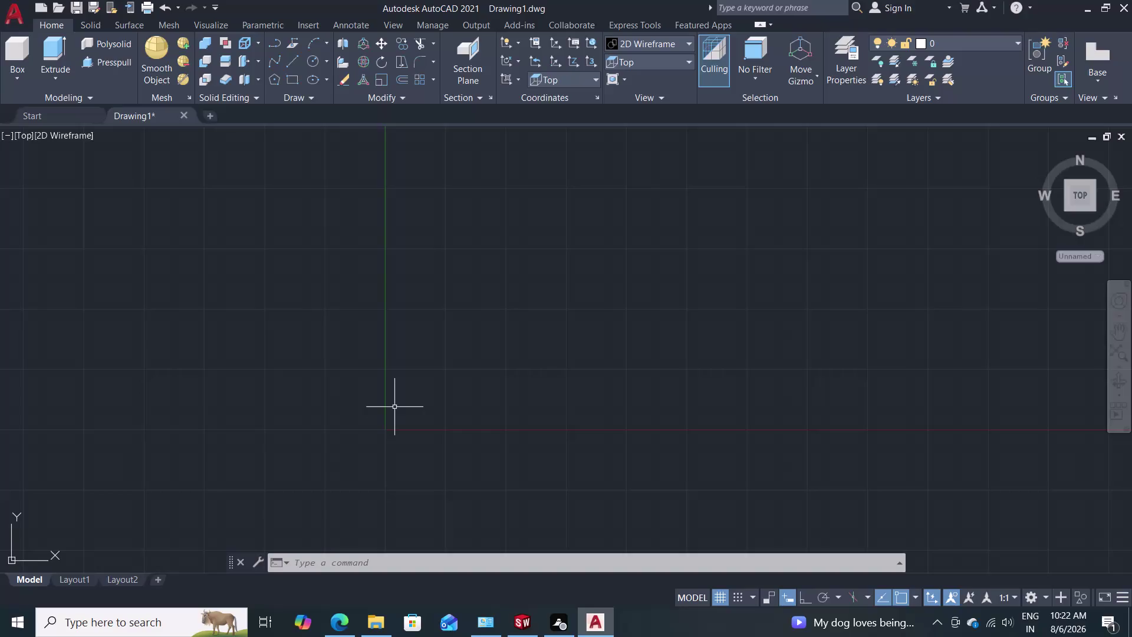
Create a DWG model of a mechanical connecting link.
Draw concentric circles of radius 21 and 12 left of the drawing centre.
key(c)
key(Return)
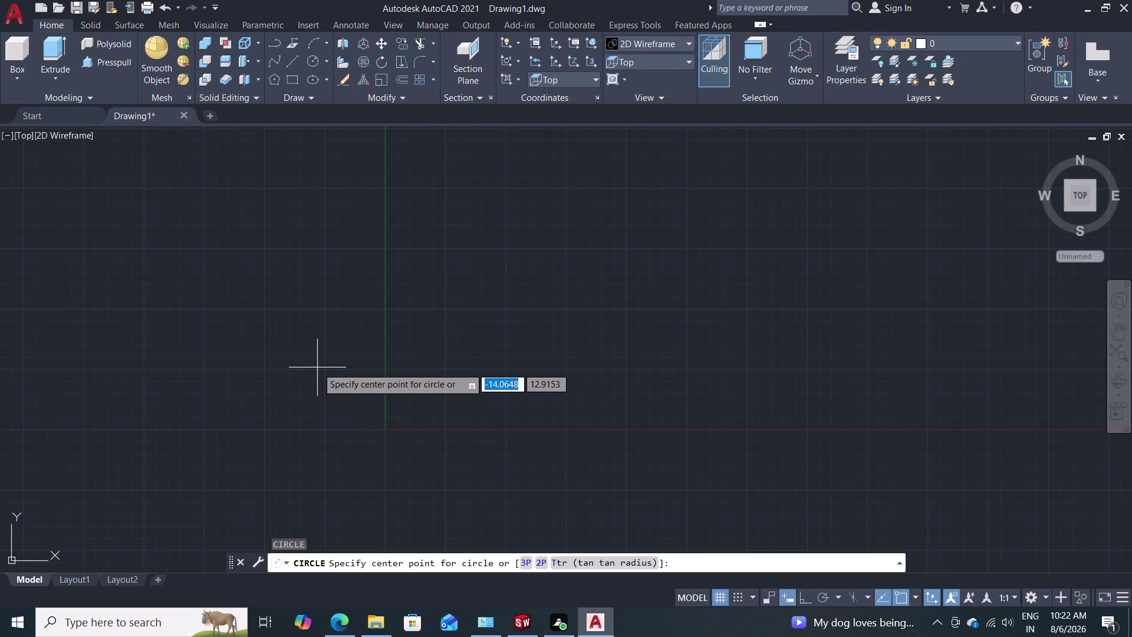
click(303, 330)
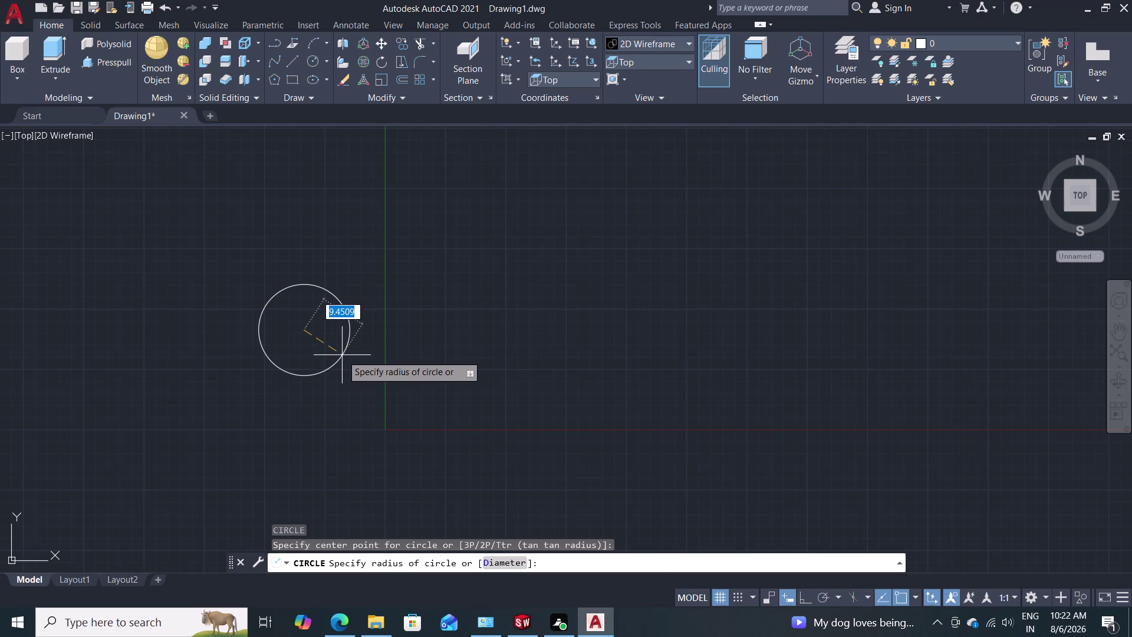
text(21)
key(Return)
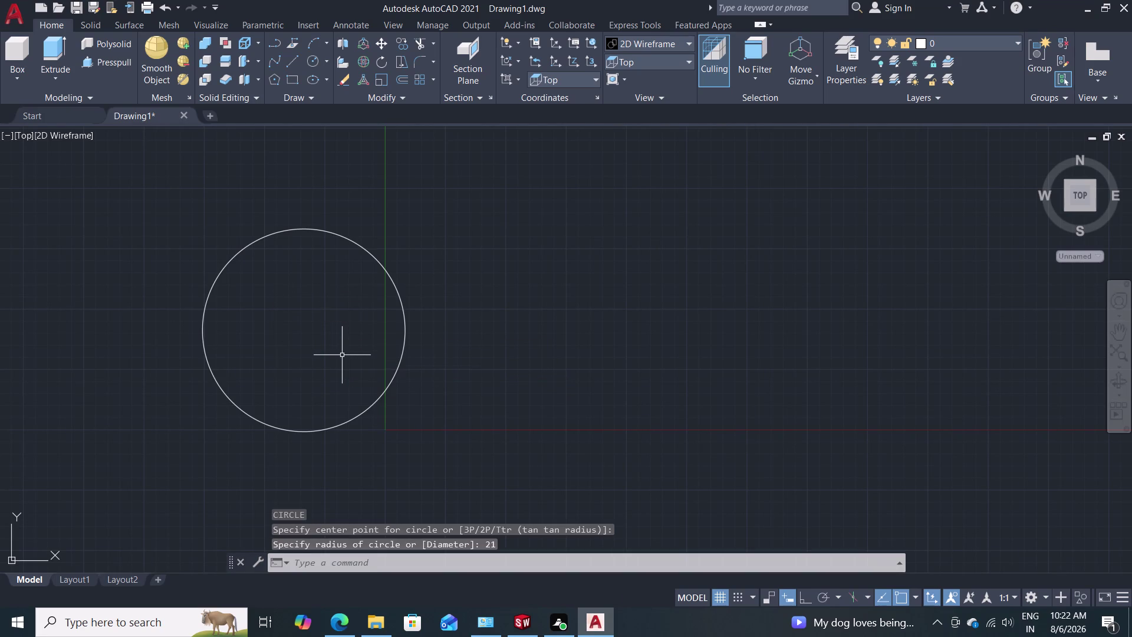
key(c)
key(Return)
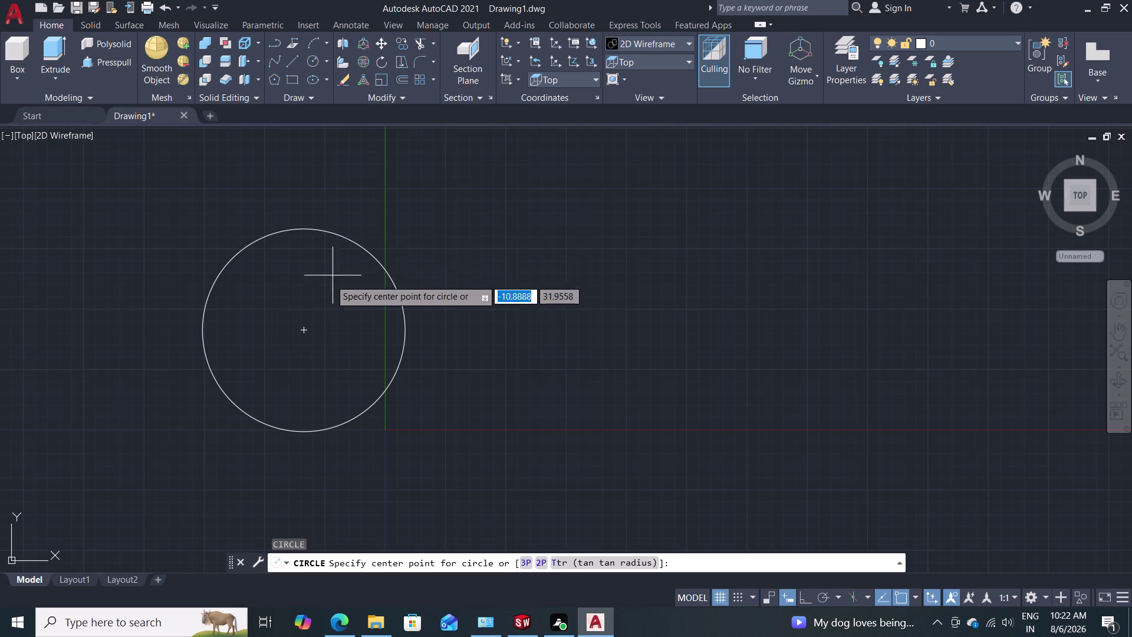
click(303, 327)
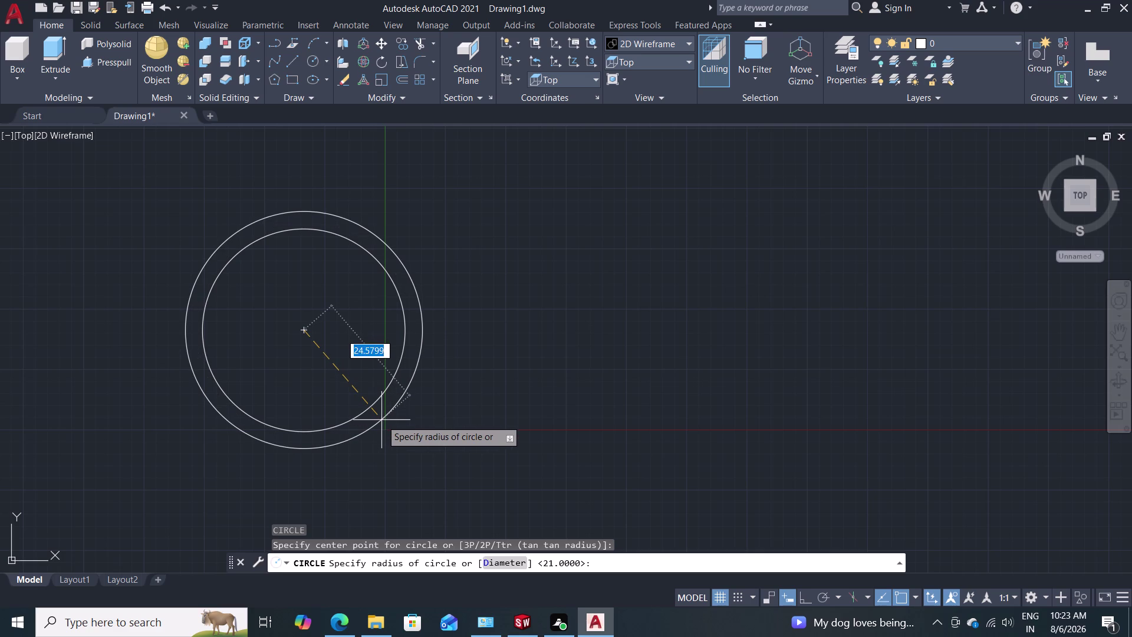
text(12)
key(Return)
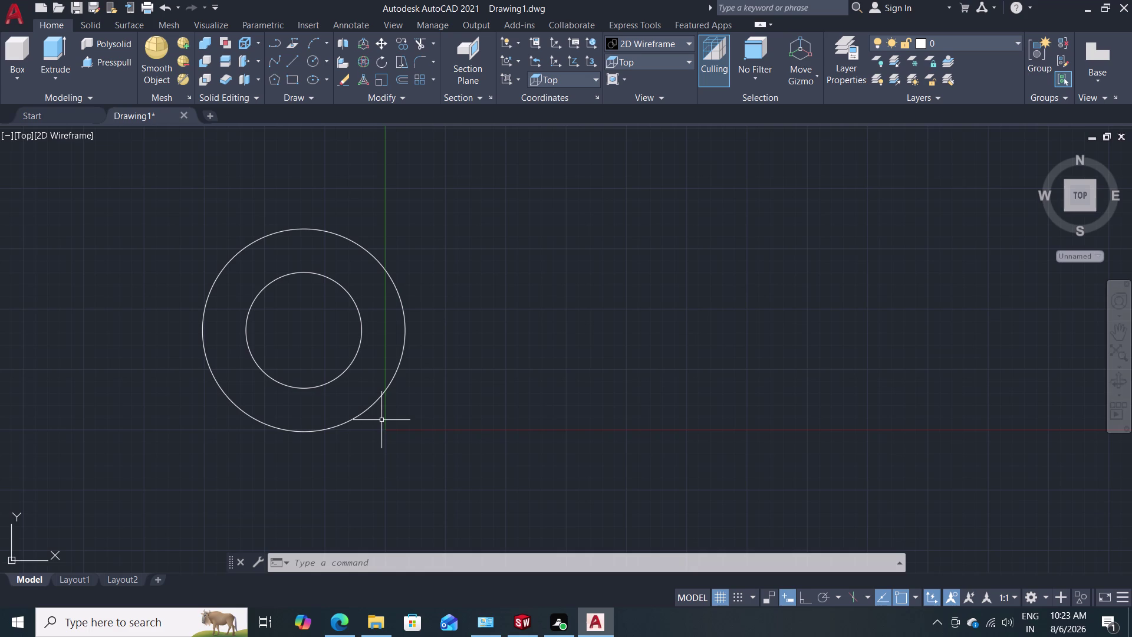
Draw a 100-unit horizontal line from the circles' centre with Ortho on.
key(l)
key(Return)
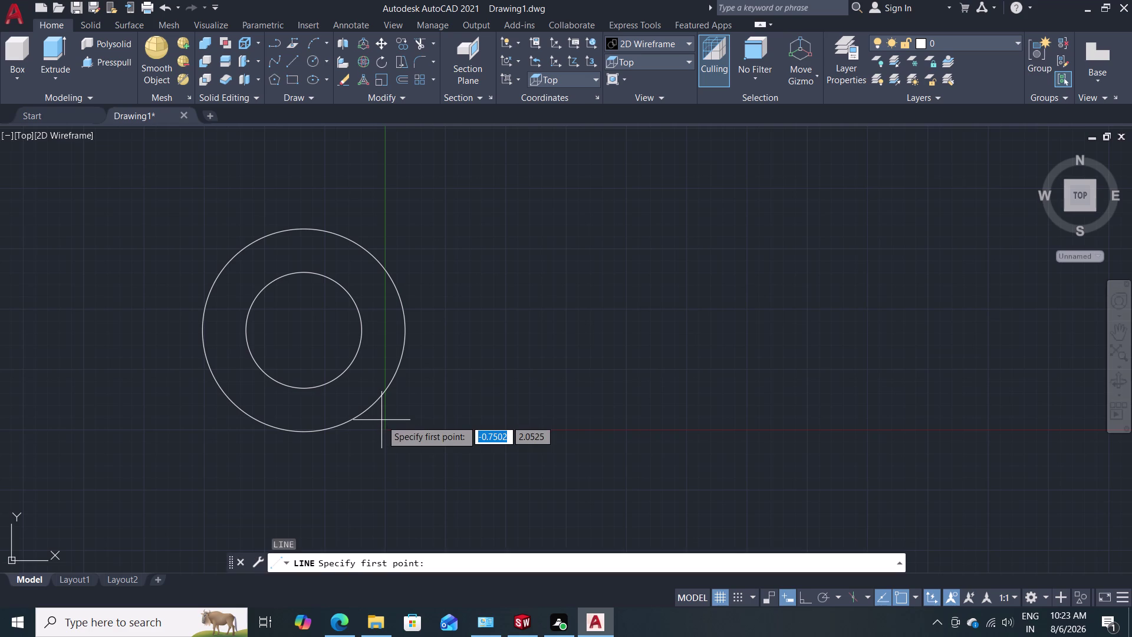
click(303, 328)
key(F8)
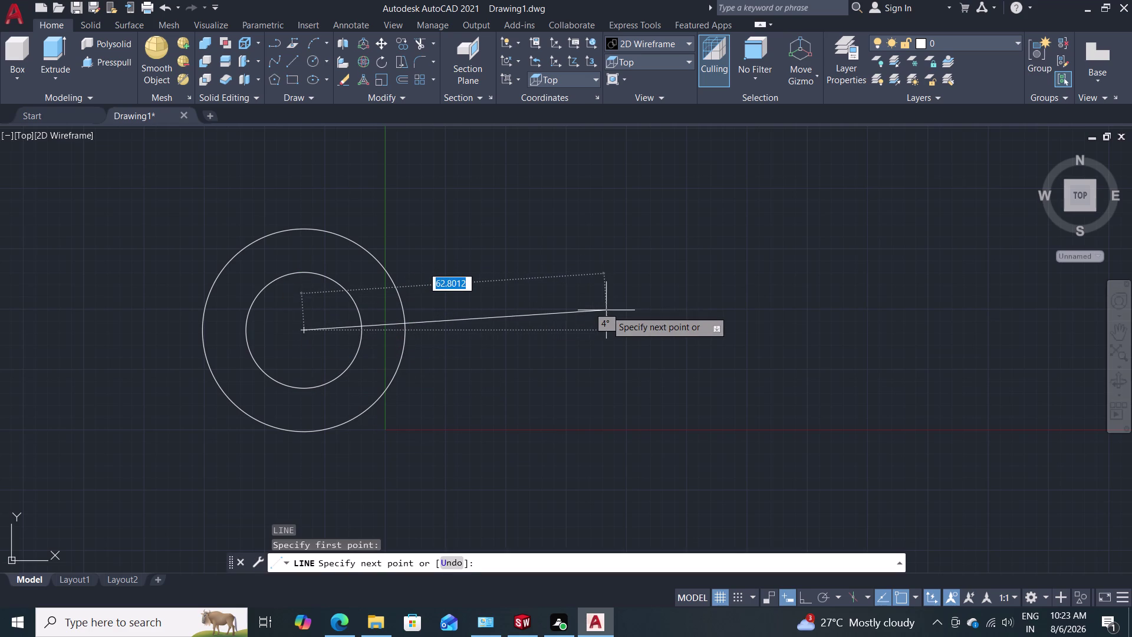
text(100)
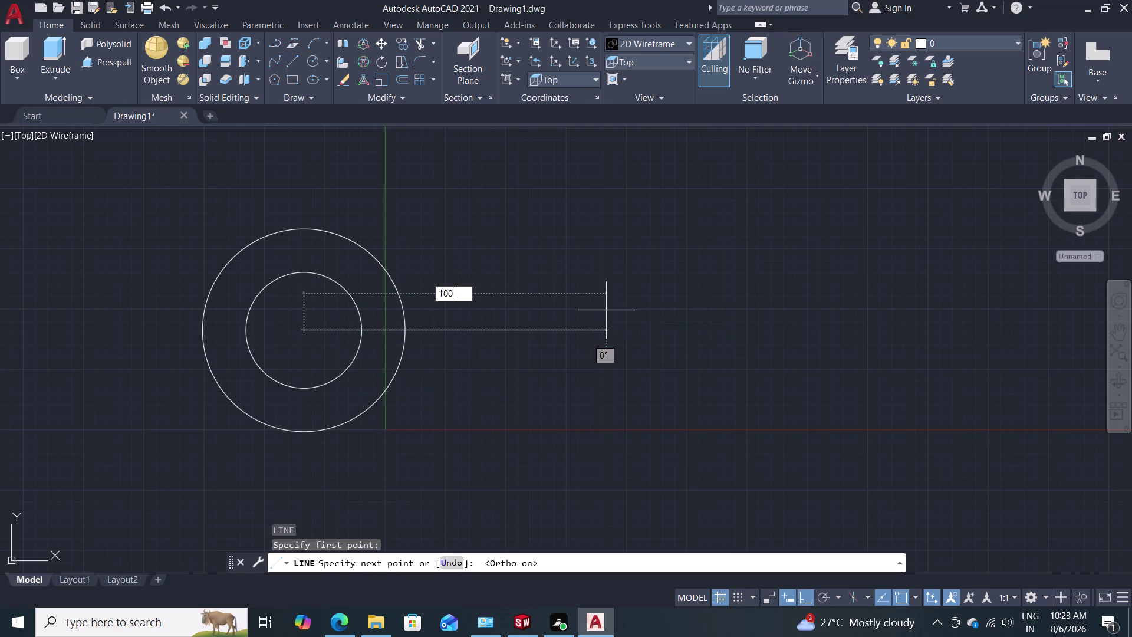
key(Return)
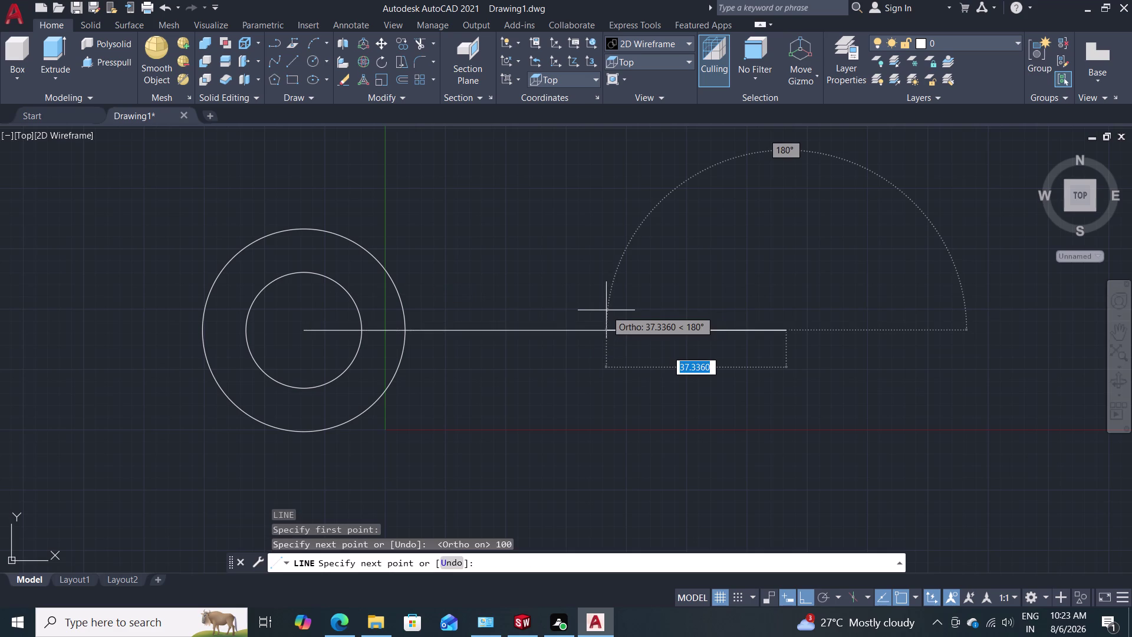
key(Escape)
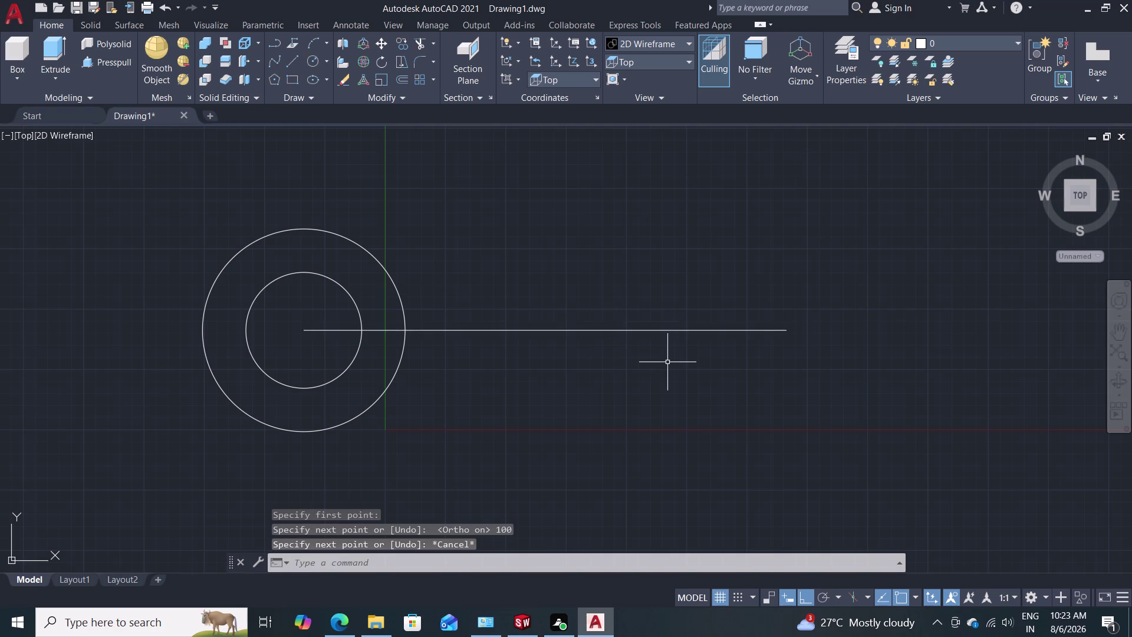
key(c)
key(Return)
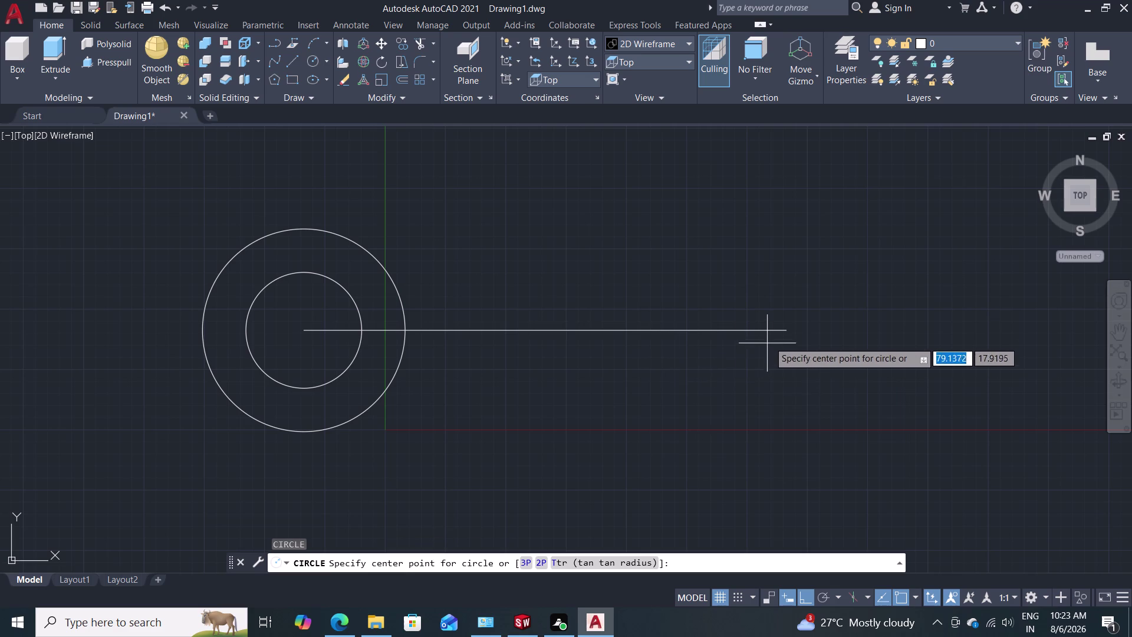
Draw concentric circles of radius 18 and 32 at the line's right endpoint.
click(781, 330)
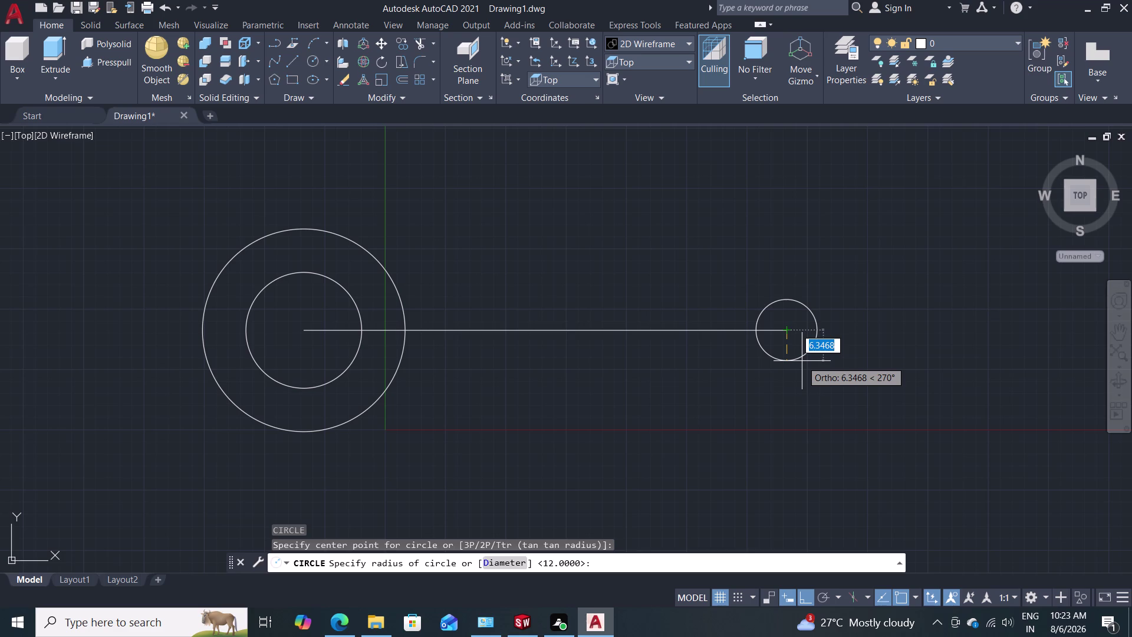
text(18)
key(Return)
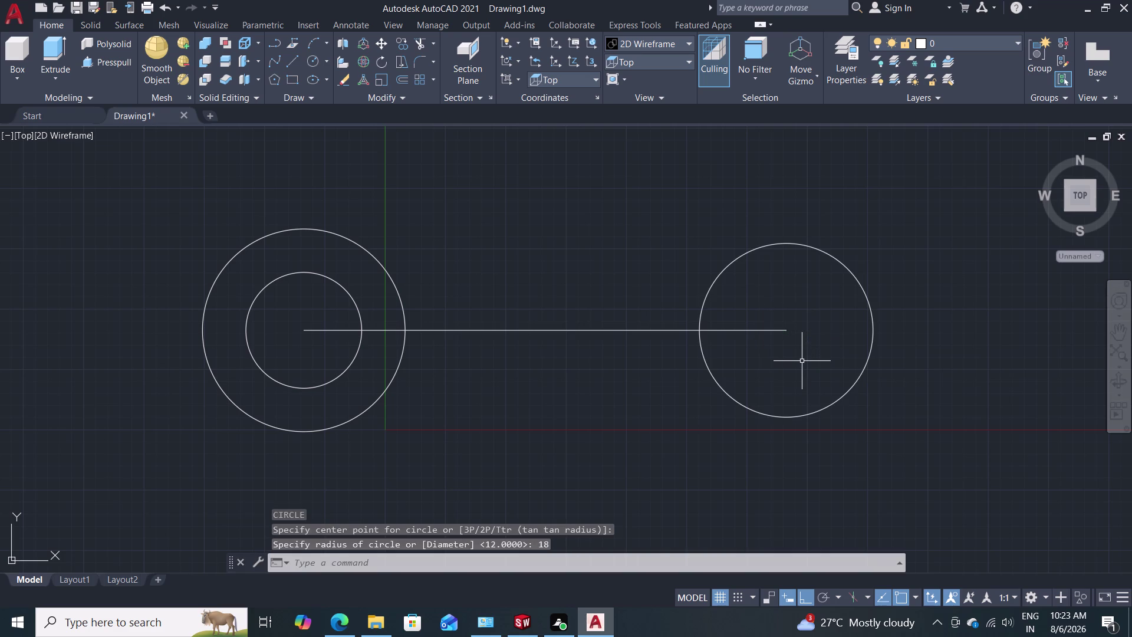
key(c)
key(Return)
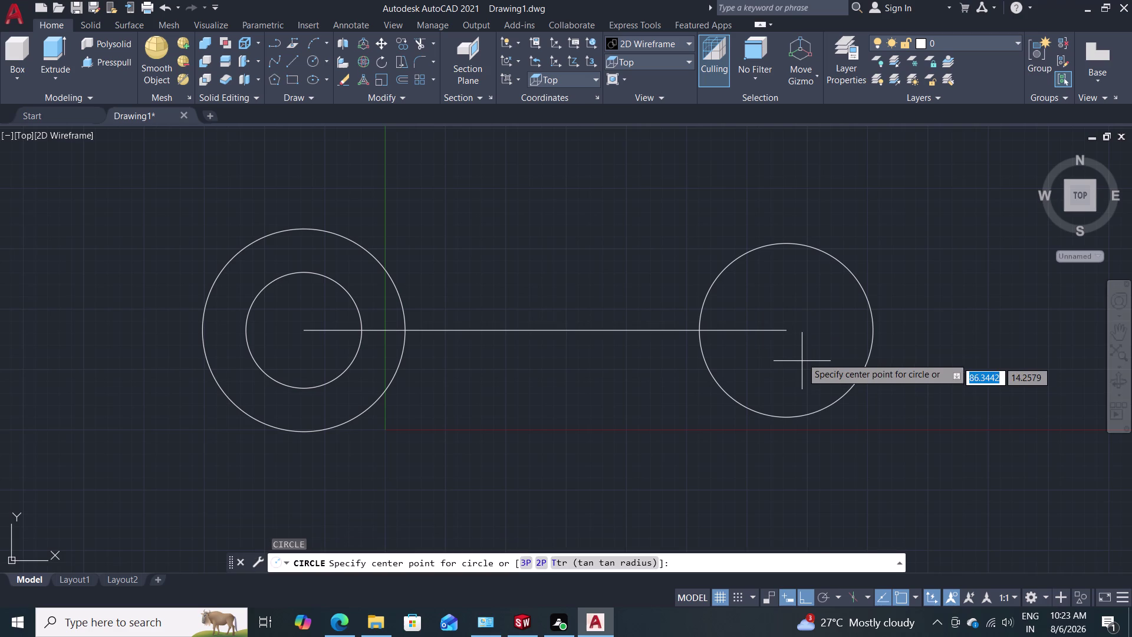
click(785, 334)
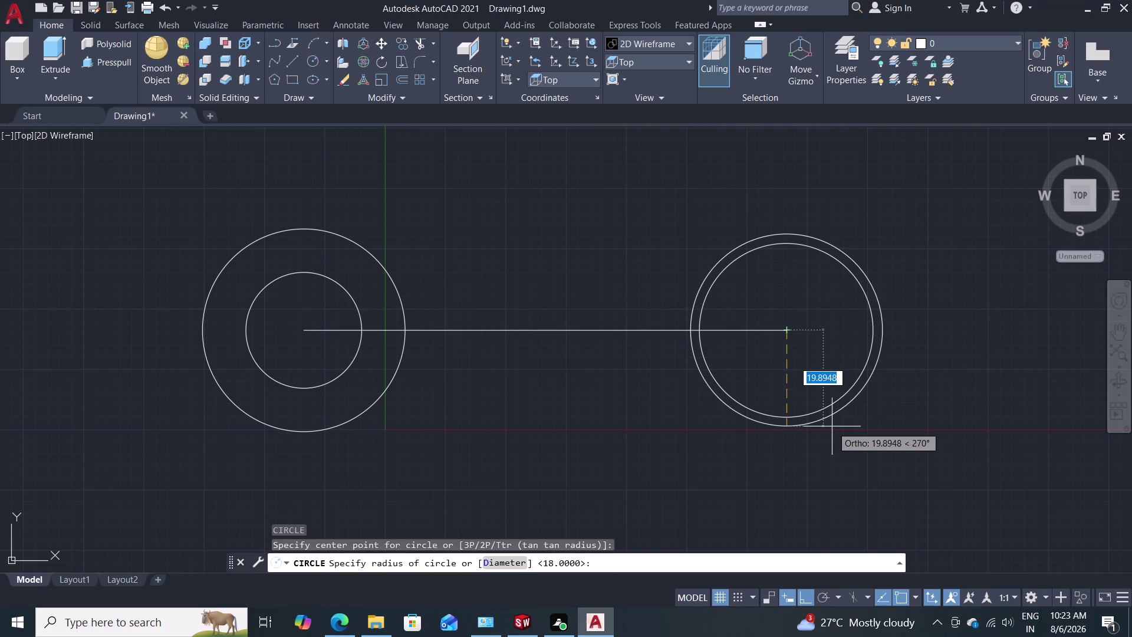
text(32)
key(Return)
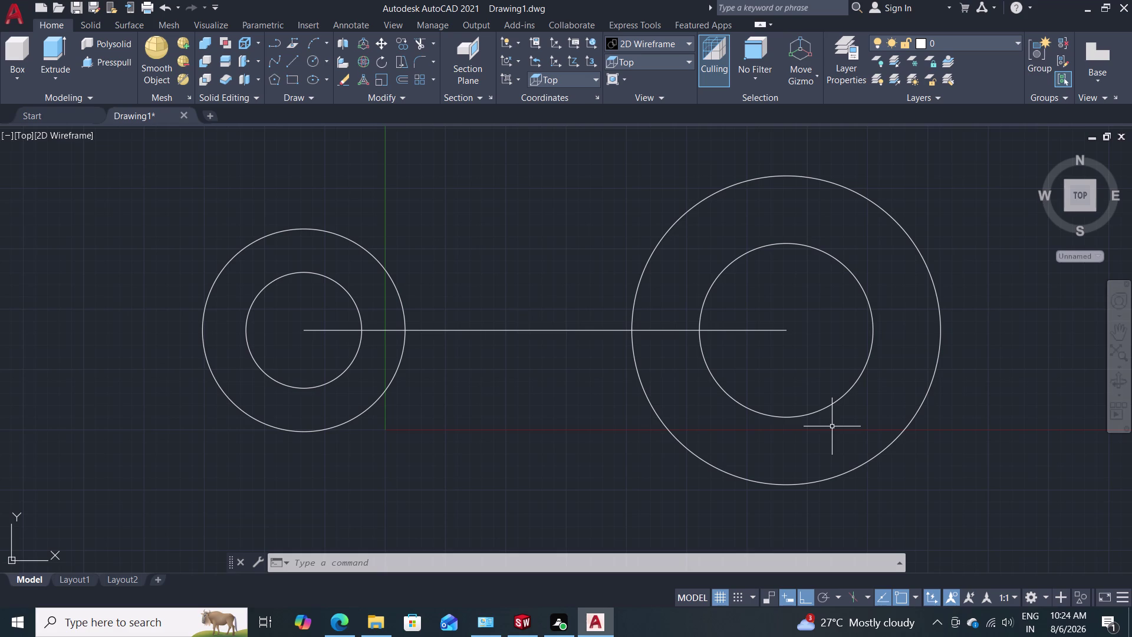
click(669, 66)
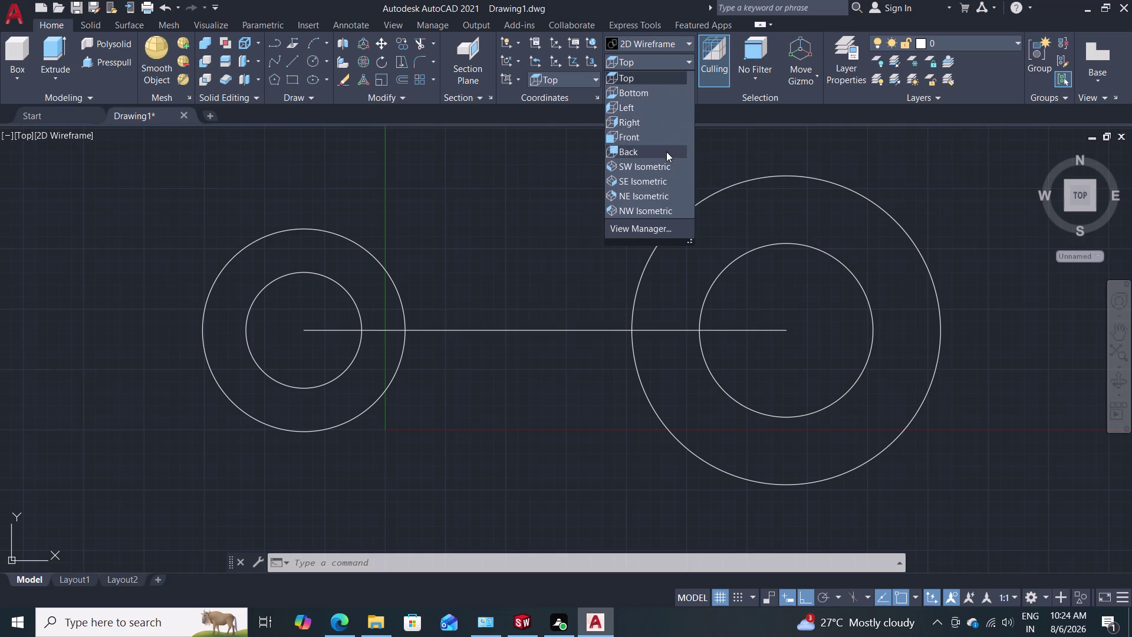
click(661, 166)
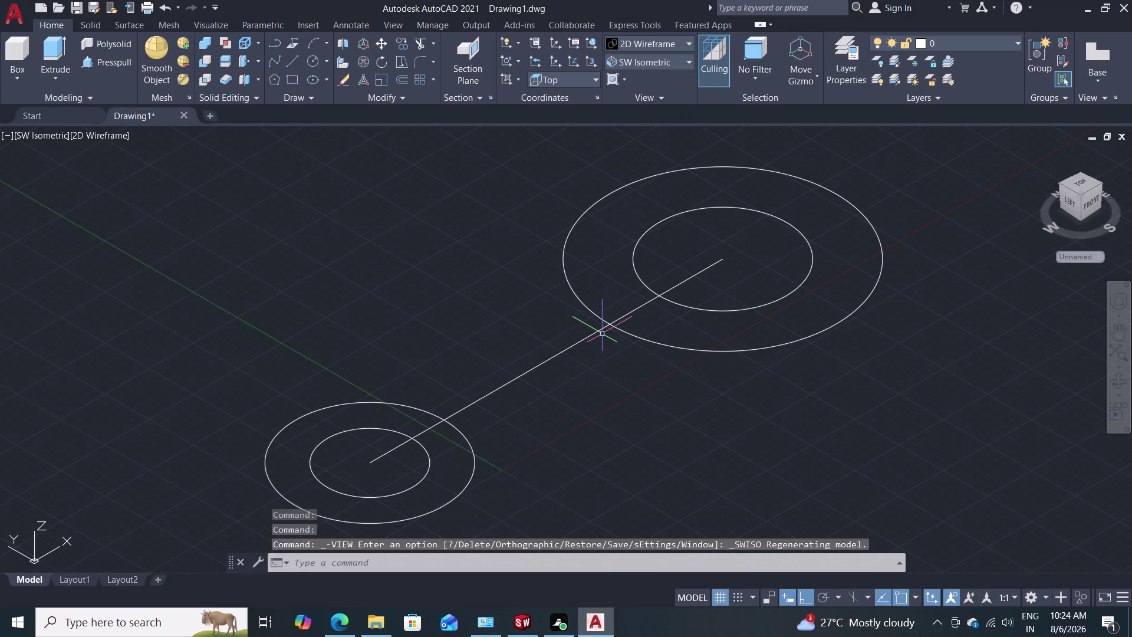
scroll(up, 3)
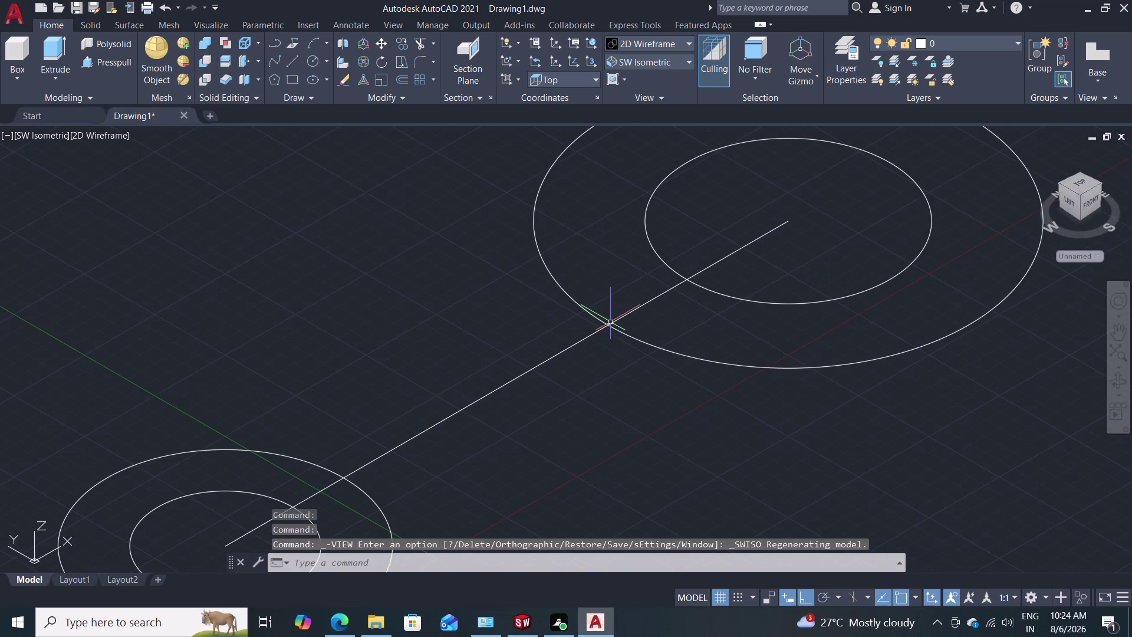
scroll(down, 3)
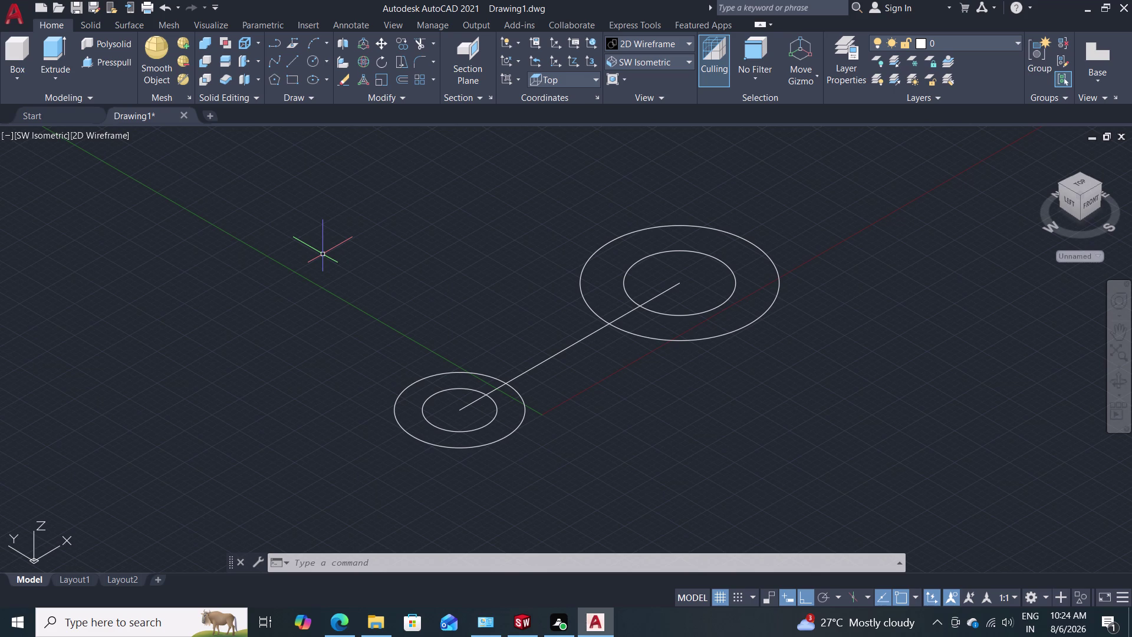
click(672, 55)
click(666, 76)
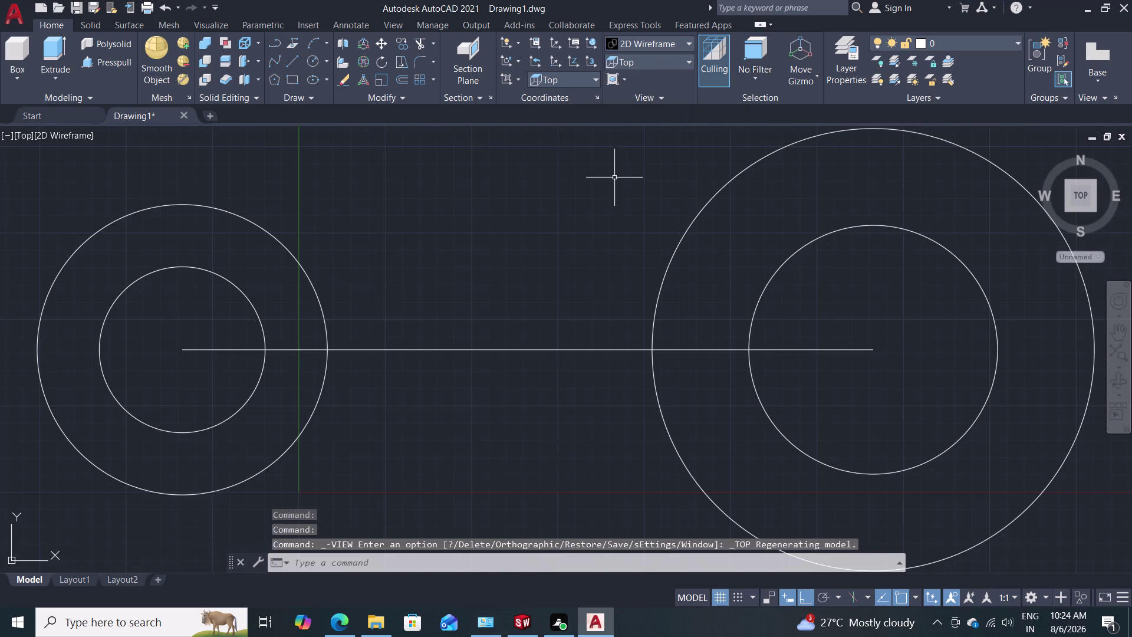
scroll(down, 3)
middle_drag(613, 209, 613, 246)
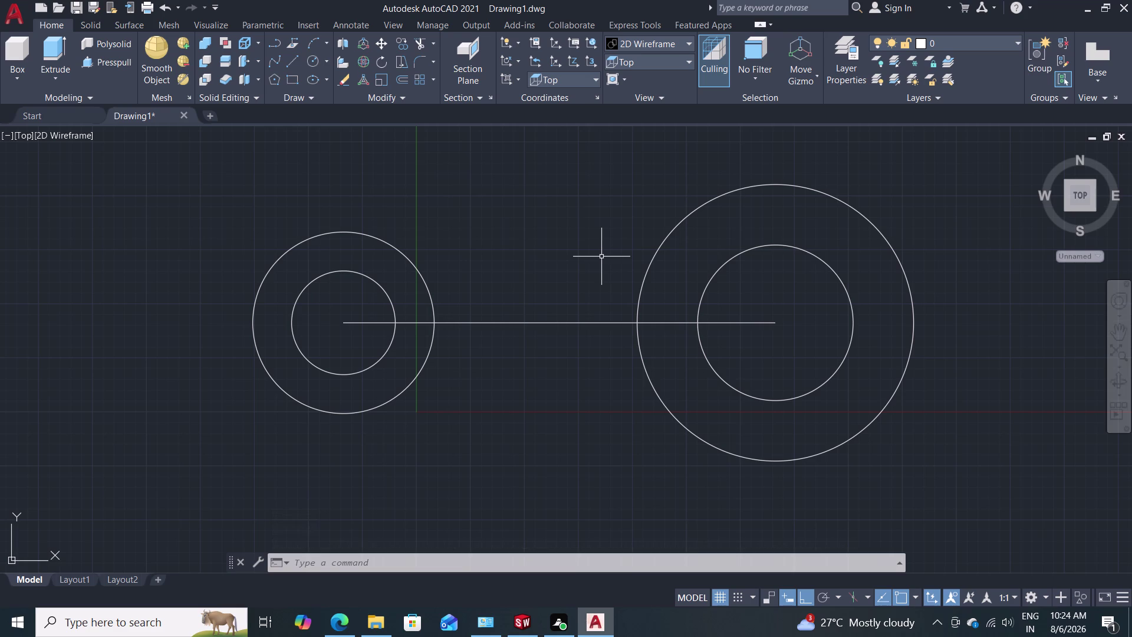
Offset the centre line by 6 units, one copy above and one below.
key(o)
key(Return)
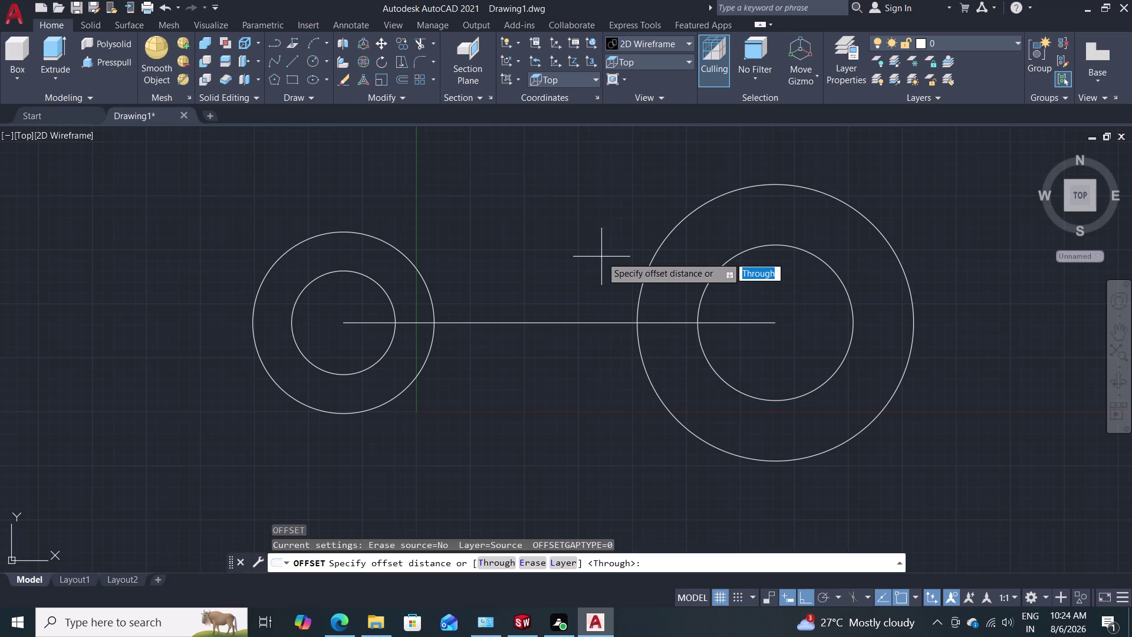
key(6)
key(Return)
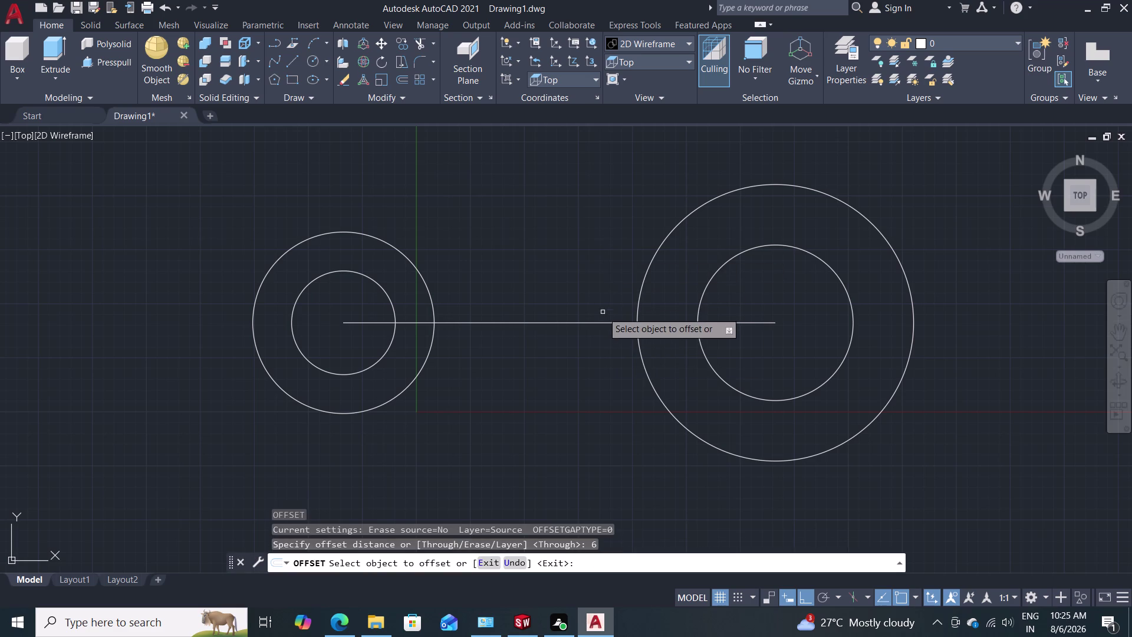
click(601, 319)
click(601, 323)
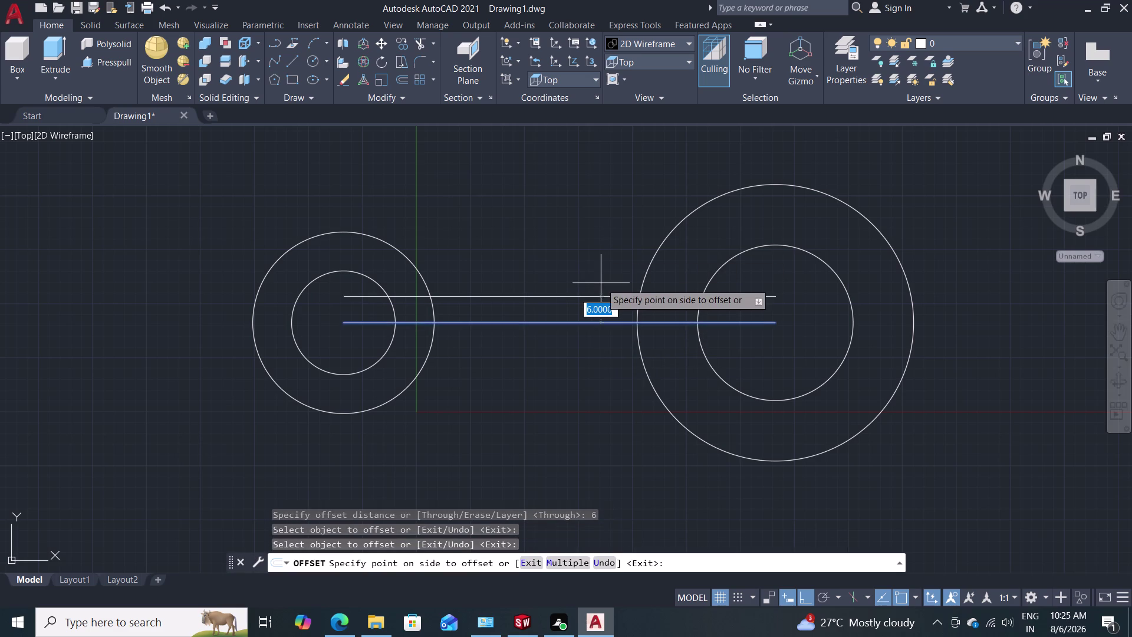
click(601, 283)
click(597, 325)
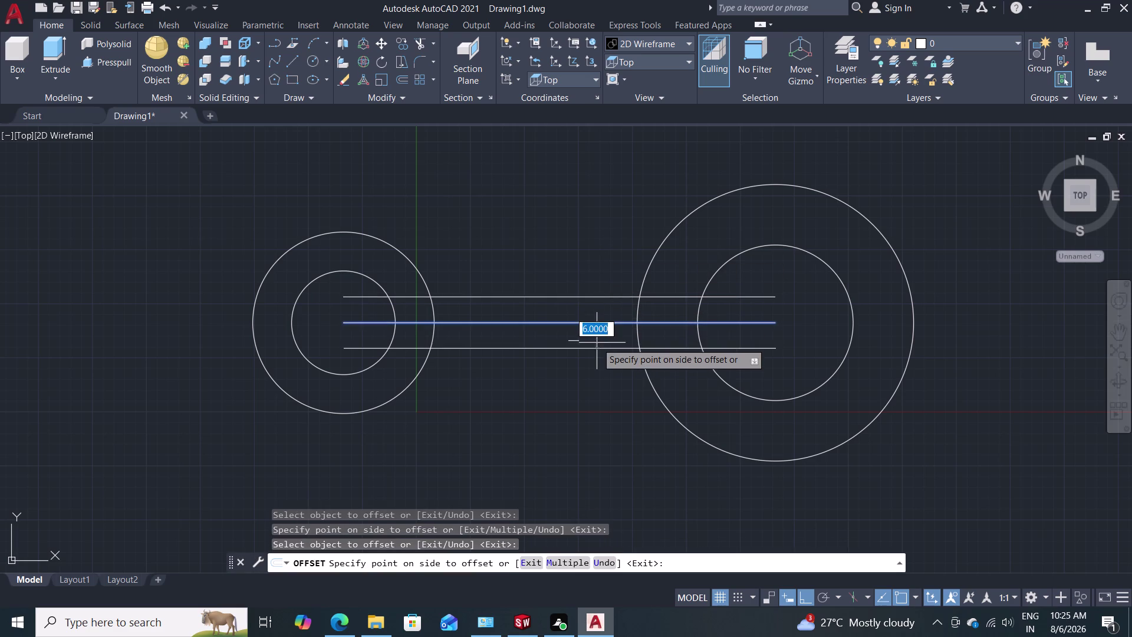
click(597, 343)
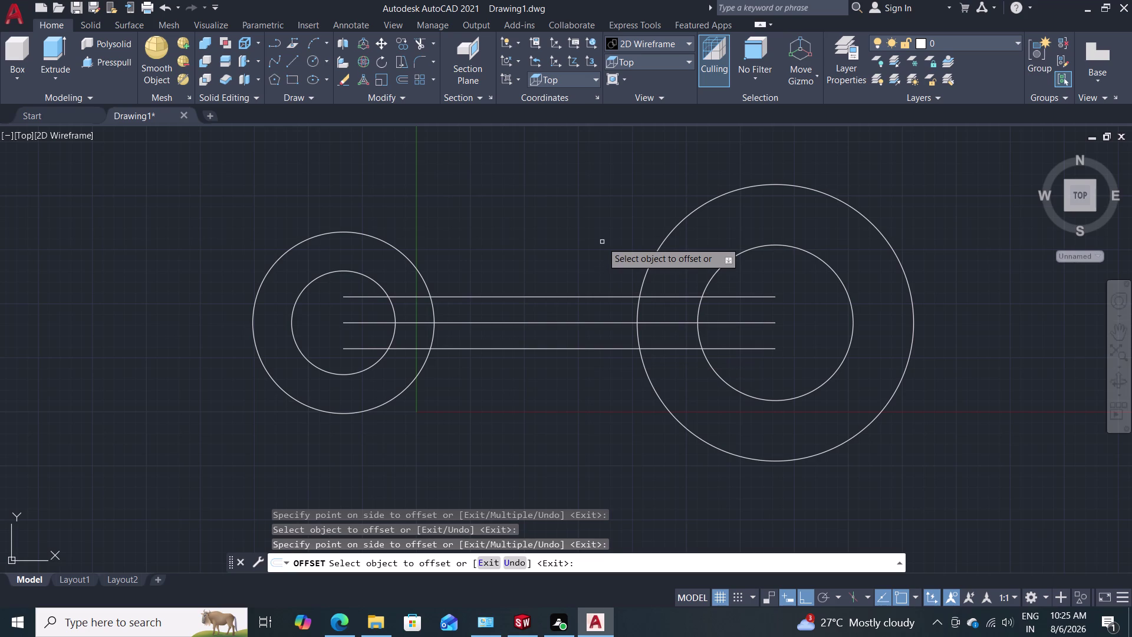
key(Escape)
key(Escape)
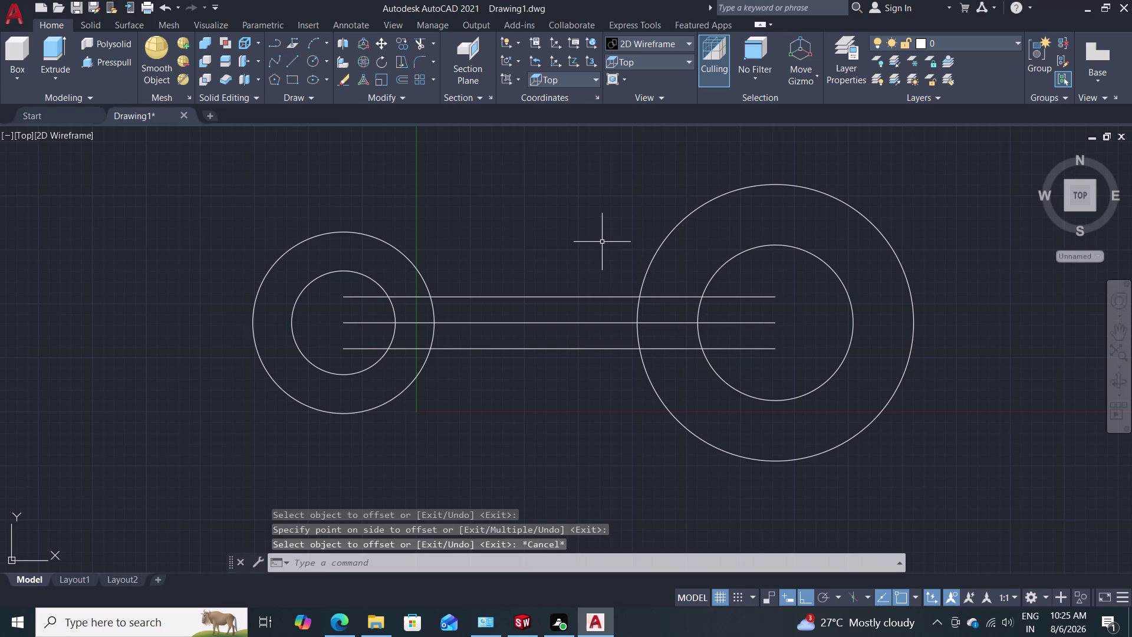
click(677, 66)
click(650, 169)
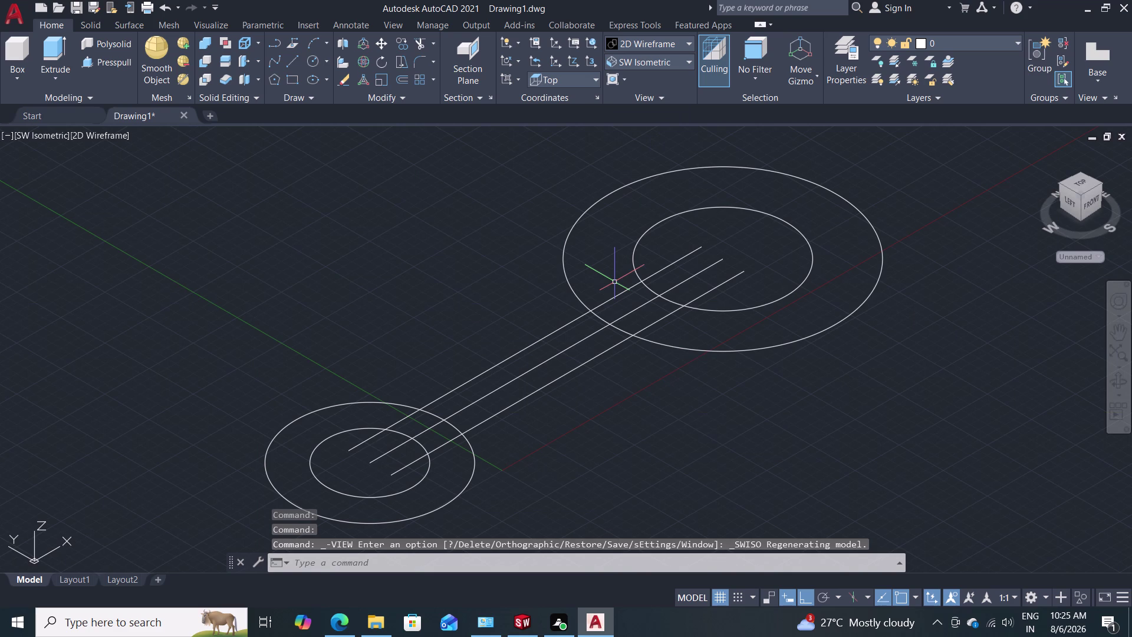
scroll(down, 3)
scroll(up, 3)
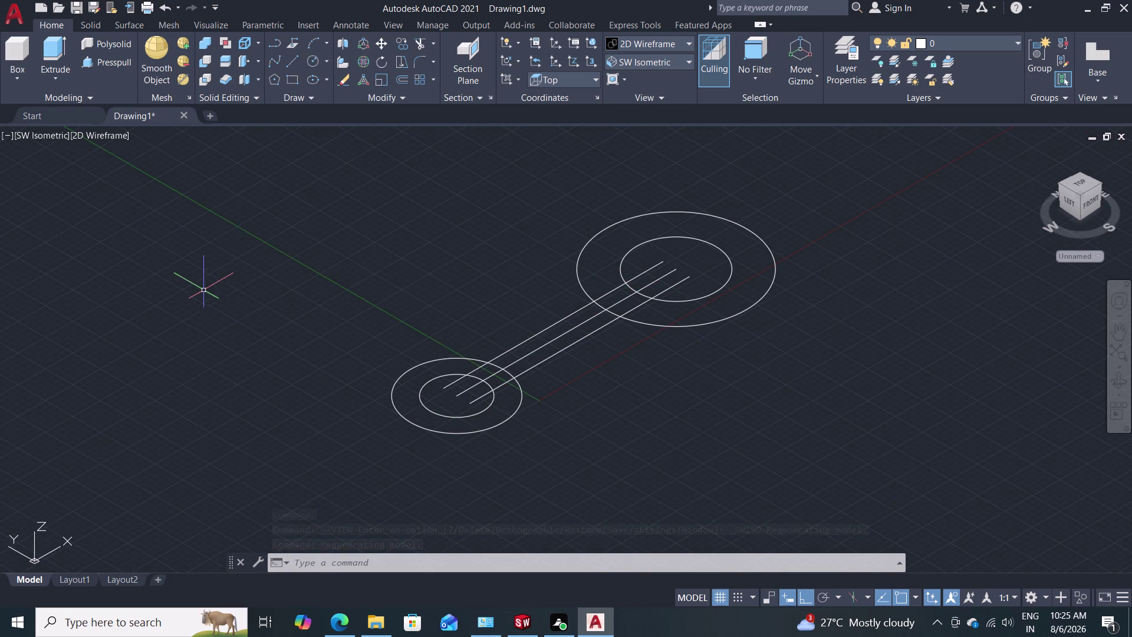
click(112, 68)
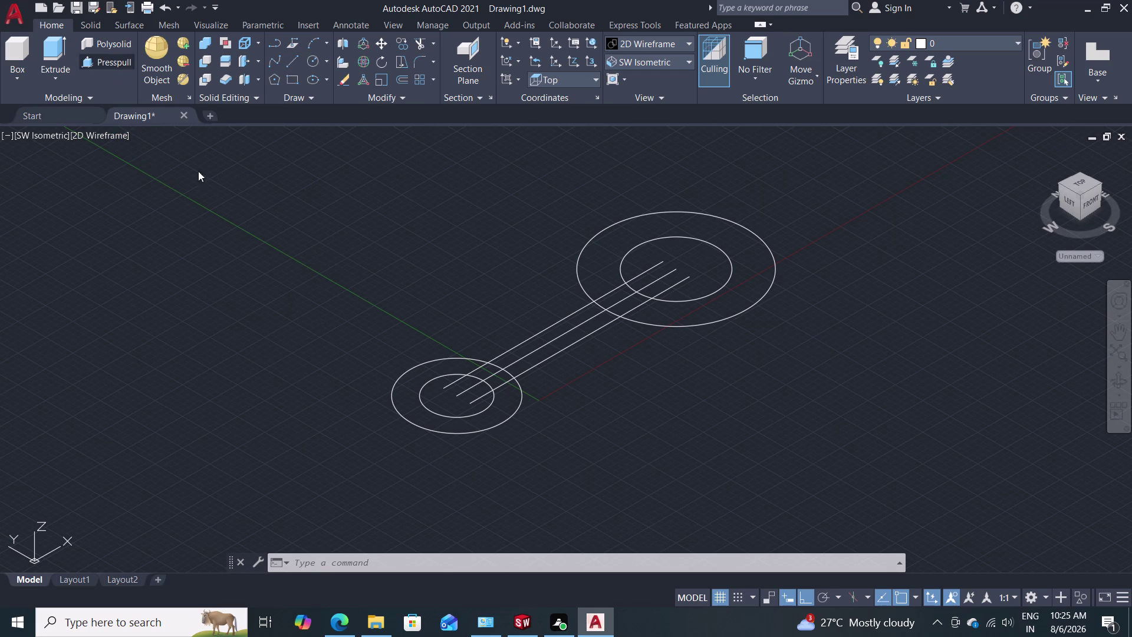
click(409, 400)
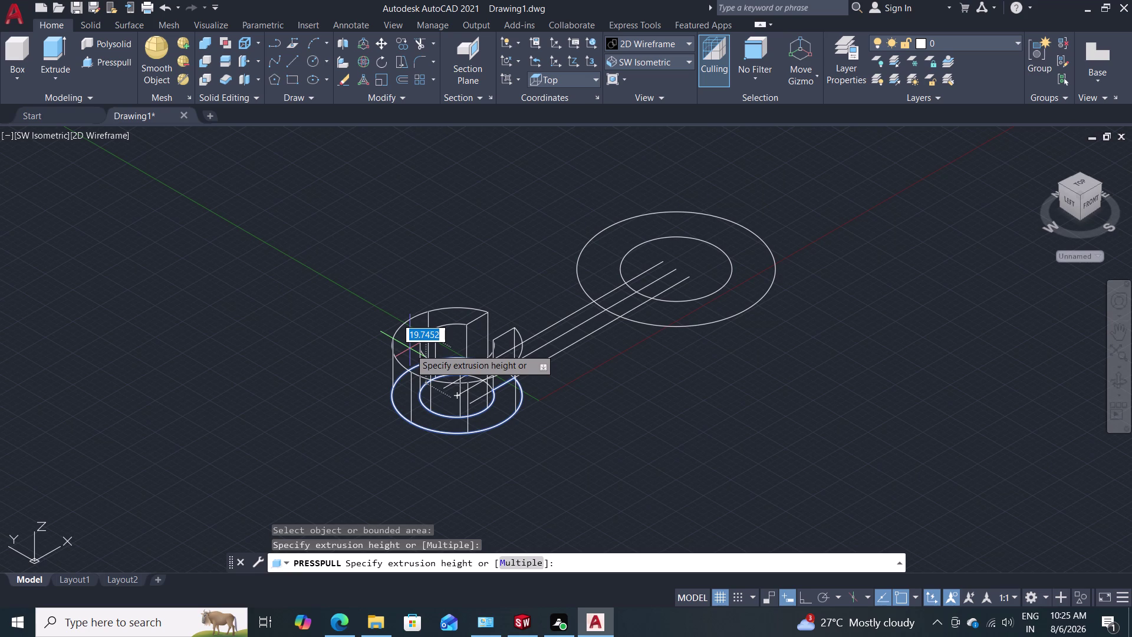
key(Escape)
key(Escape)
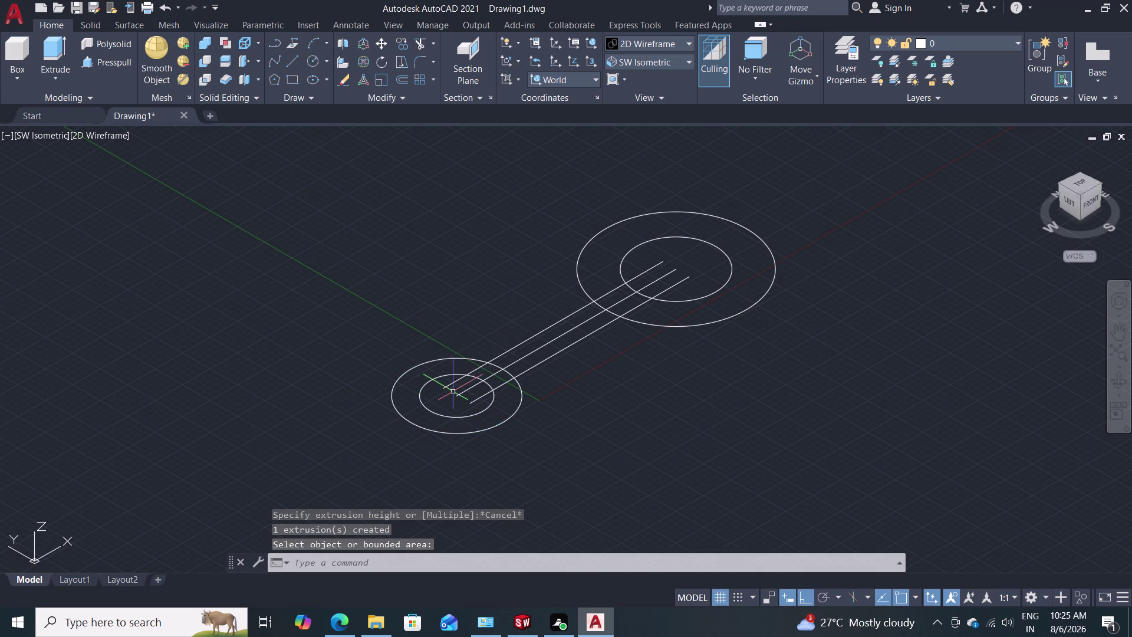
scroll(up, 3)
scroll(up, 3)
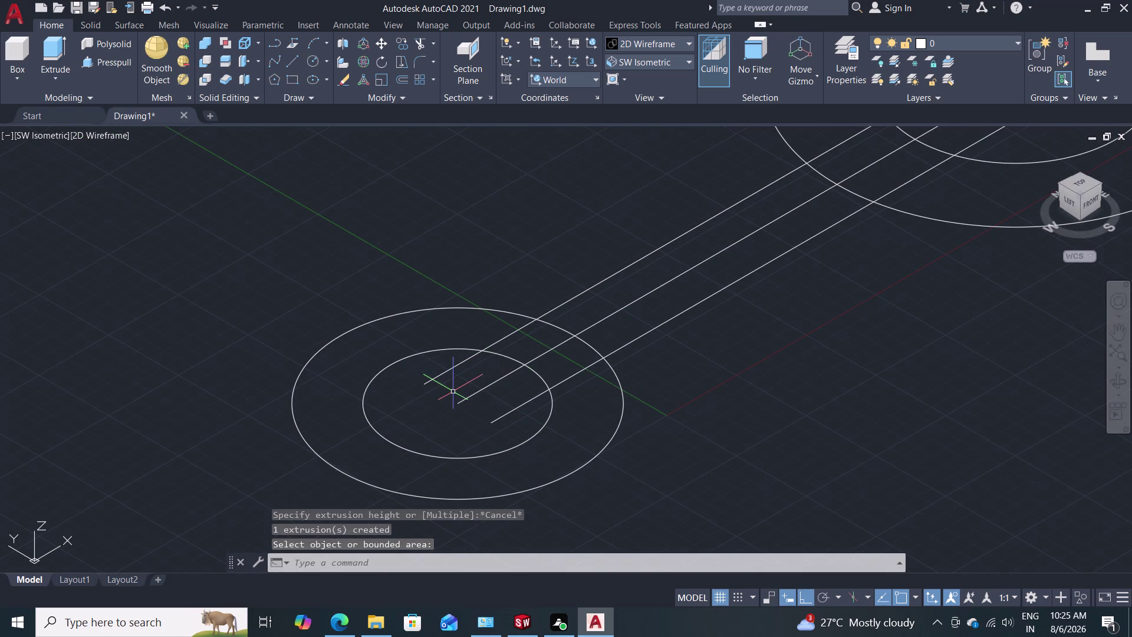
Trim the arm line pieces inside the small end's circles back to the outer circle.
text(tr)
key(Return)
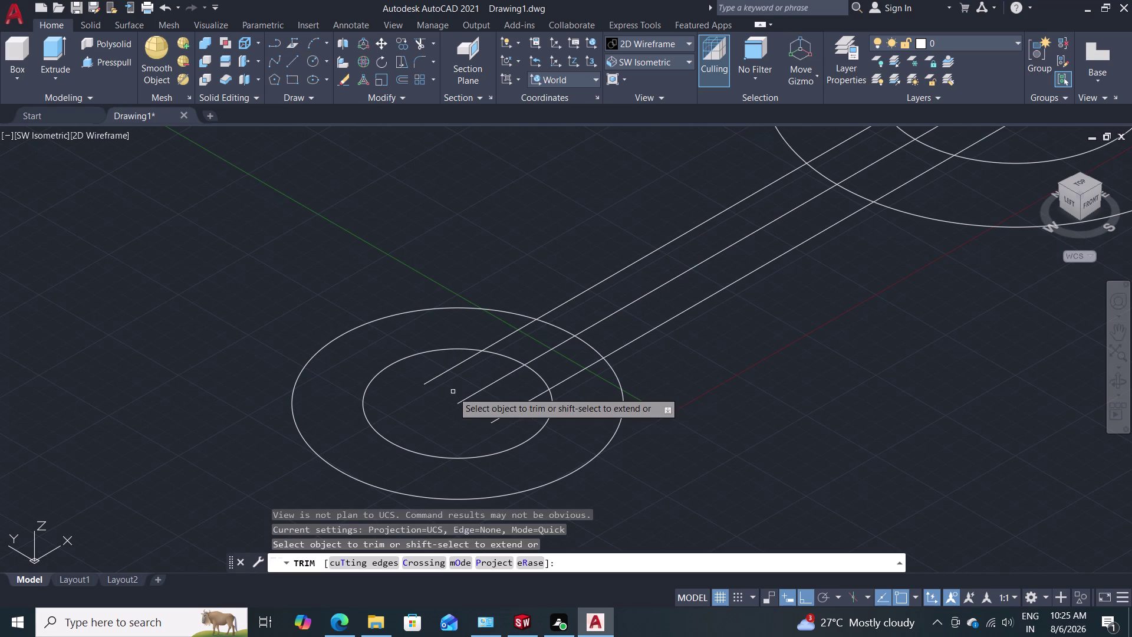
click(443, 371)
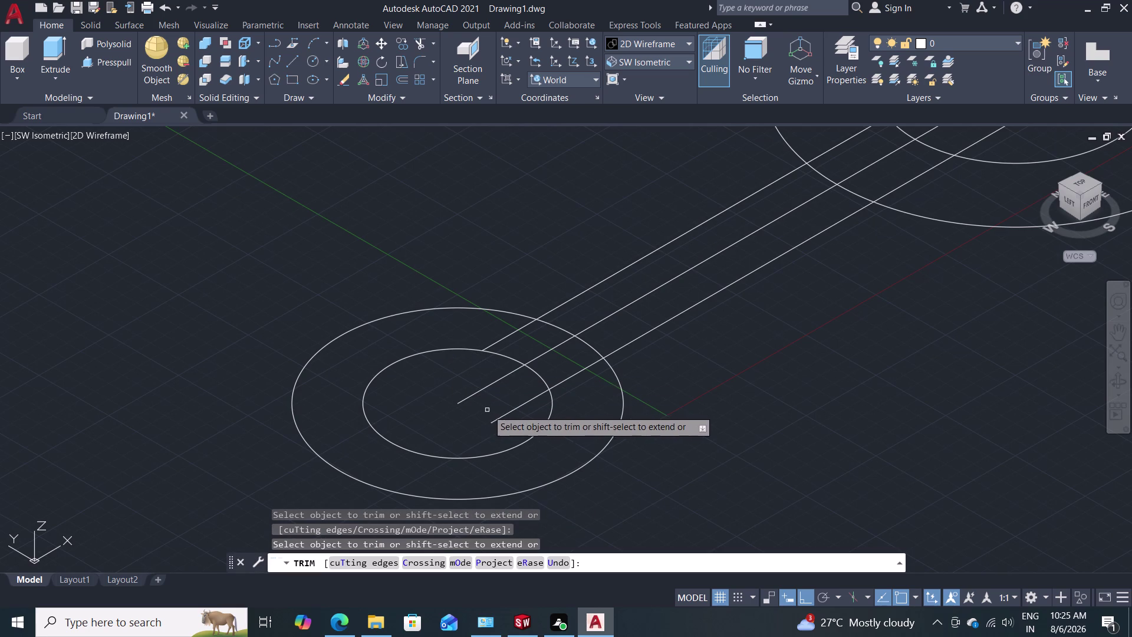
click(505, 413)
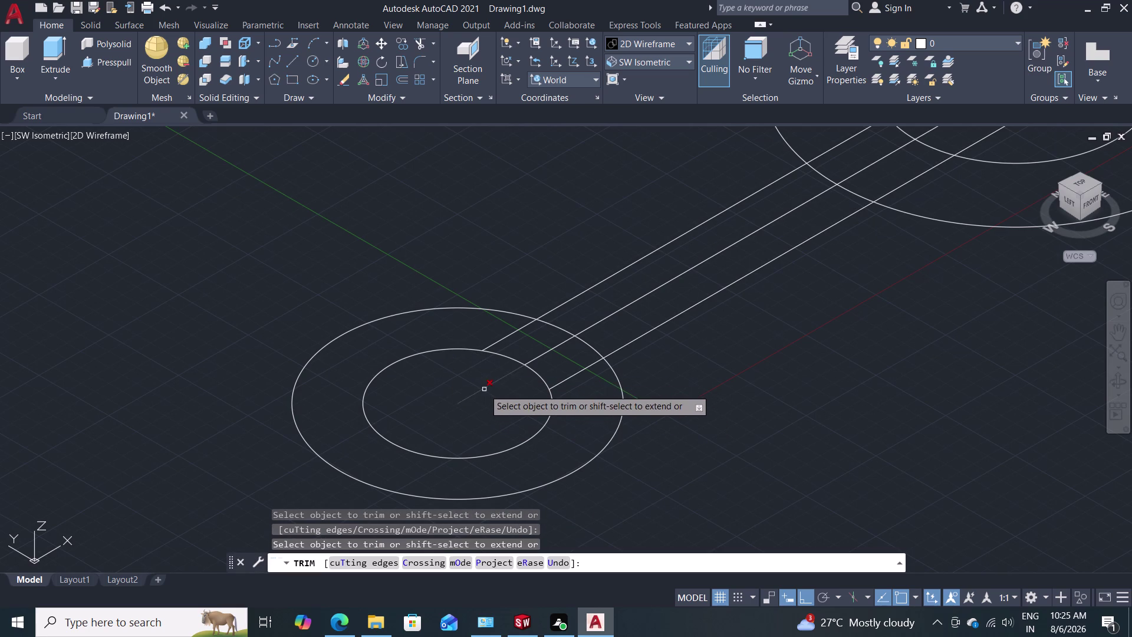
click(484, 389)
click(541, 359)
click(535, 350)
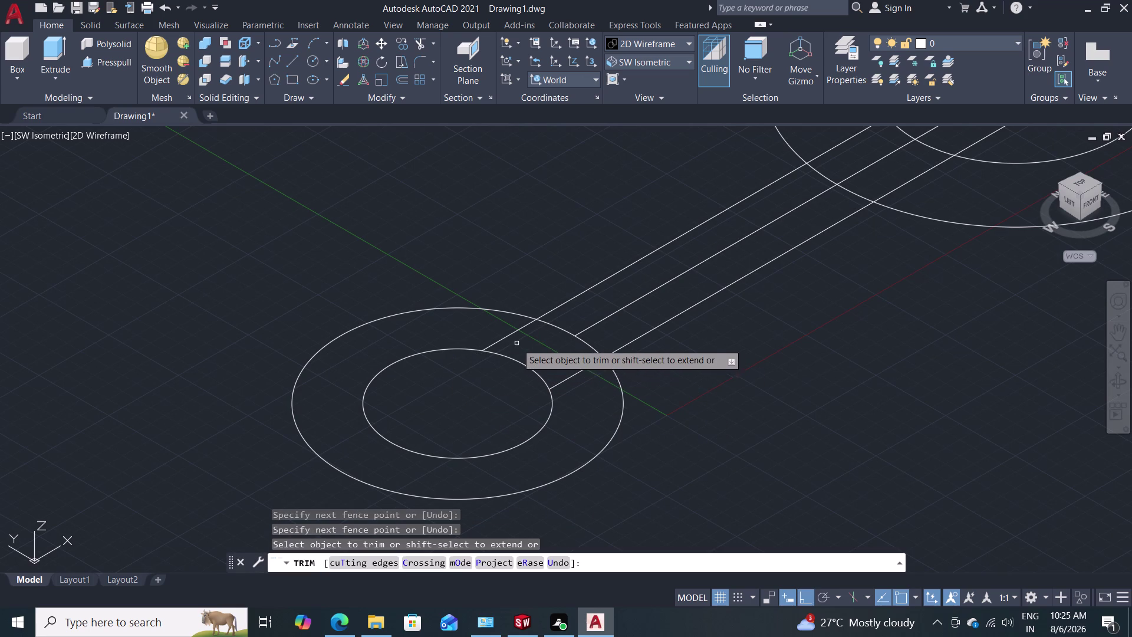
click(506, 338)
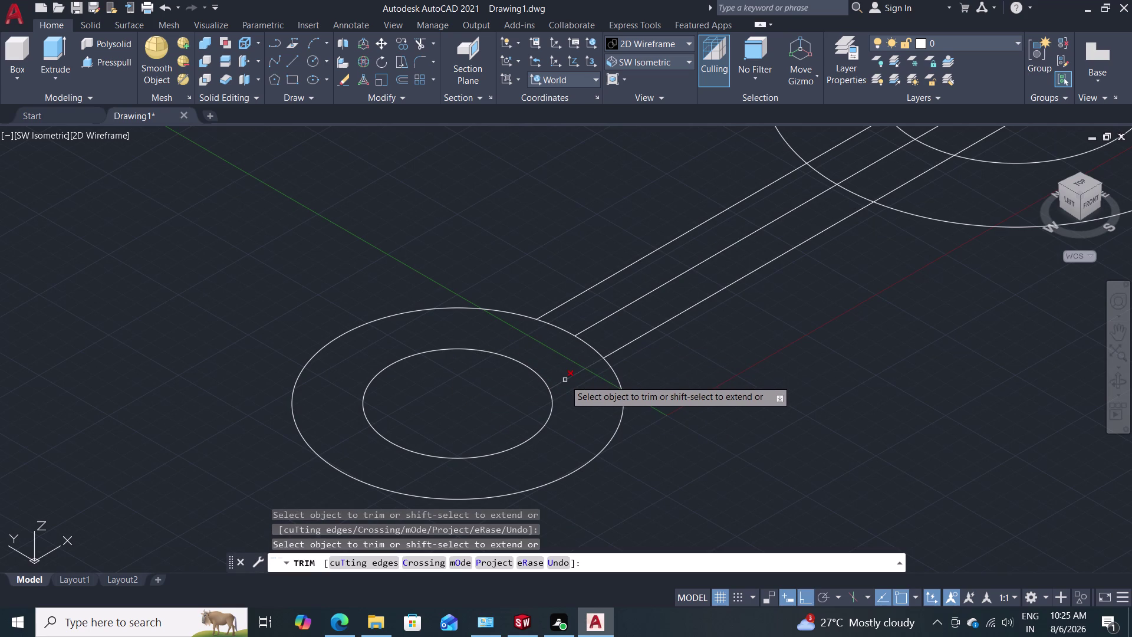
click(565, 379)
key(Escape)
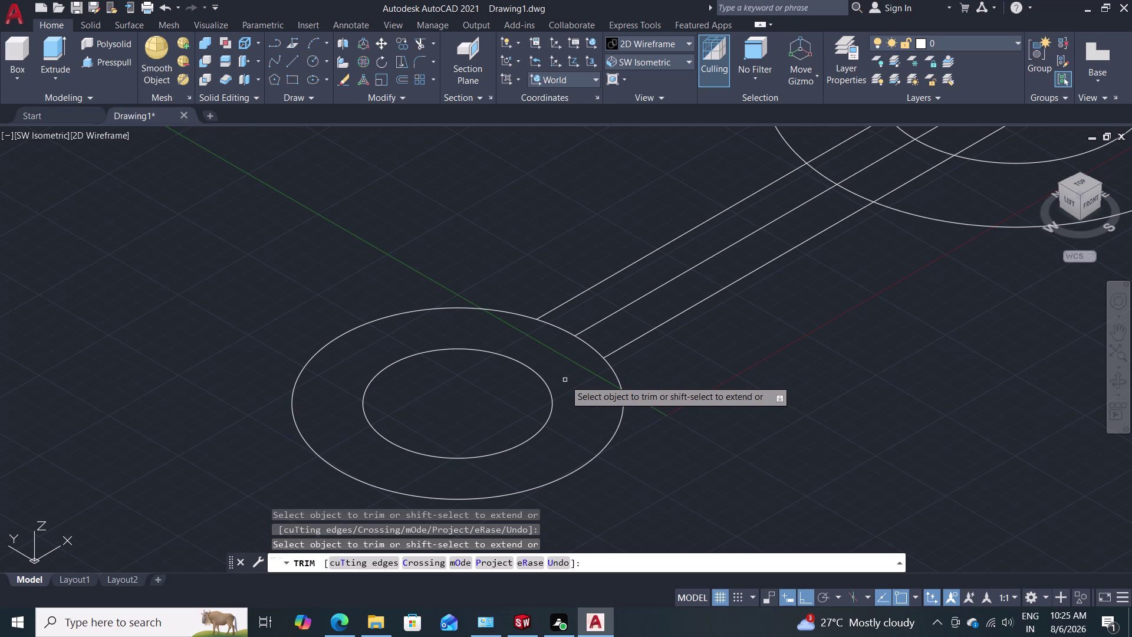
scroll(down, 3)
click(565, 379)
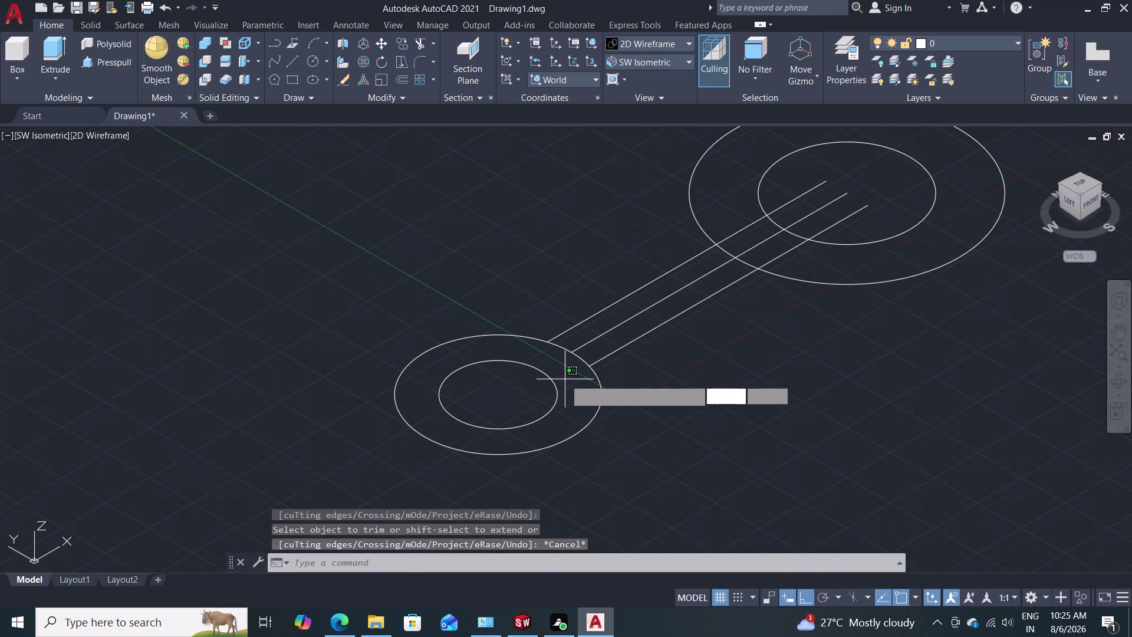
key(Escape)
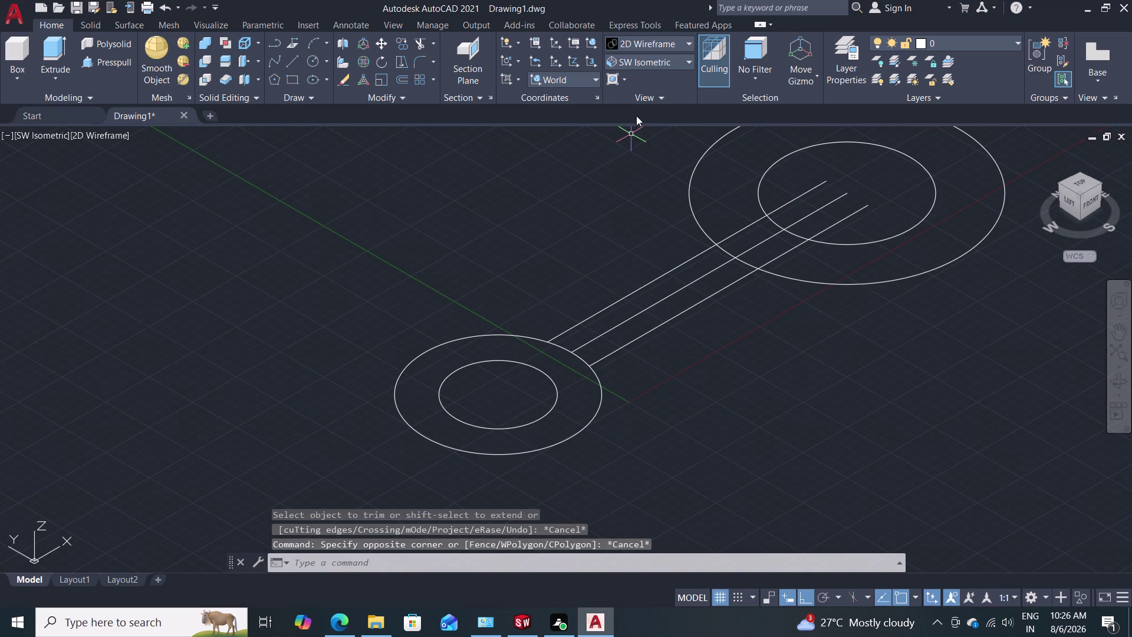
Switch the visual style to Shades of Gray.
click(656, 42)
click(661, 48)
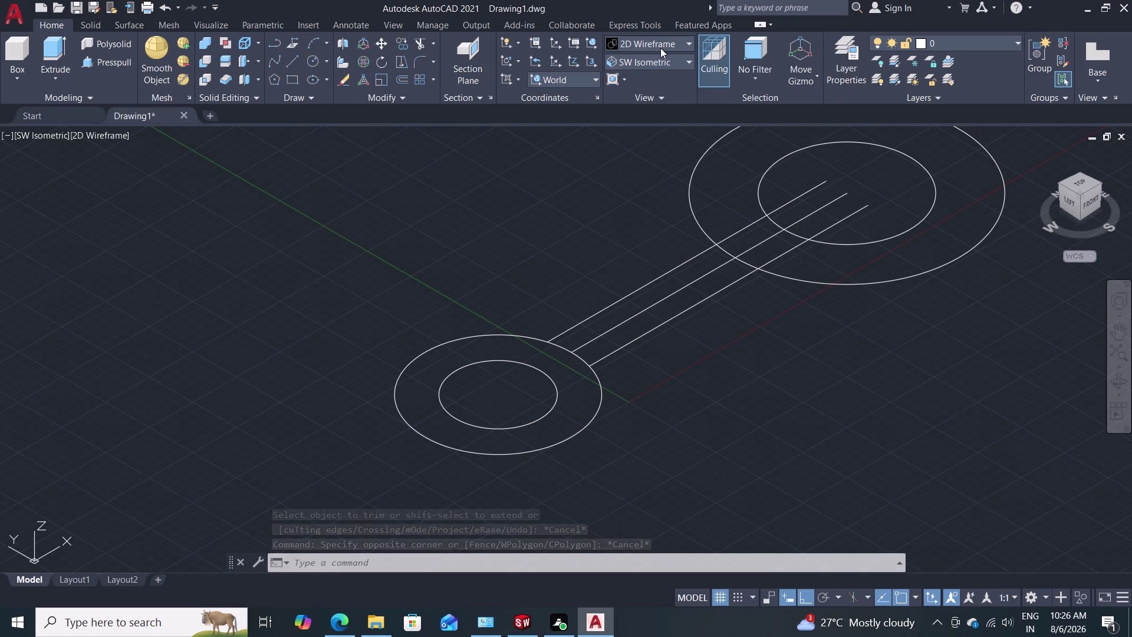
click(660, 48)
click(742, 128)
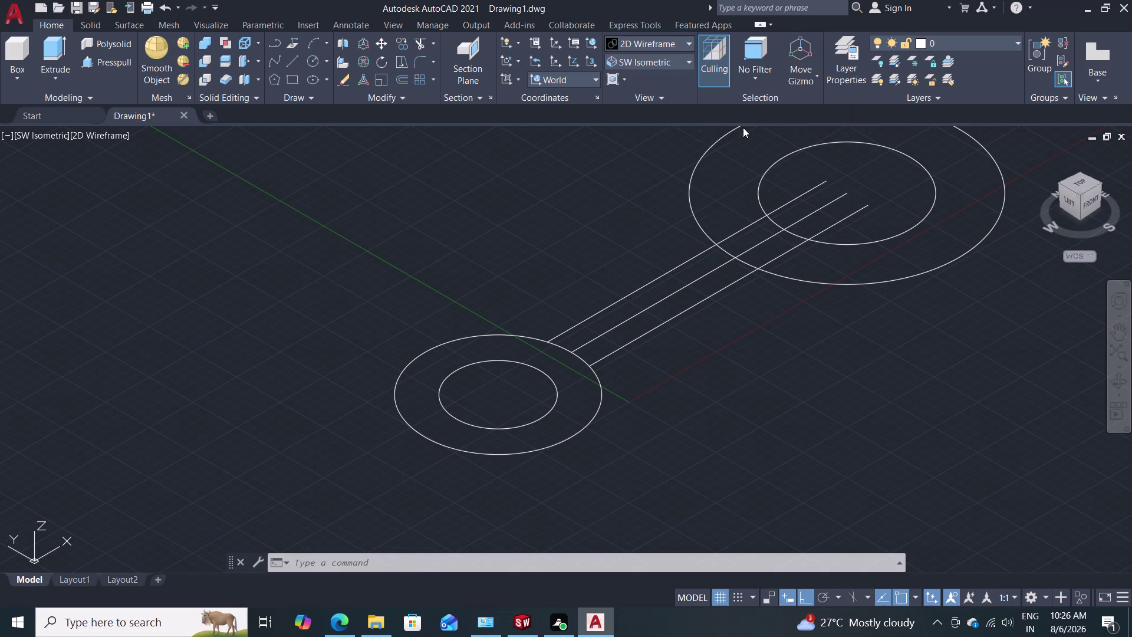
click(116, 64)
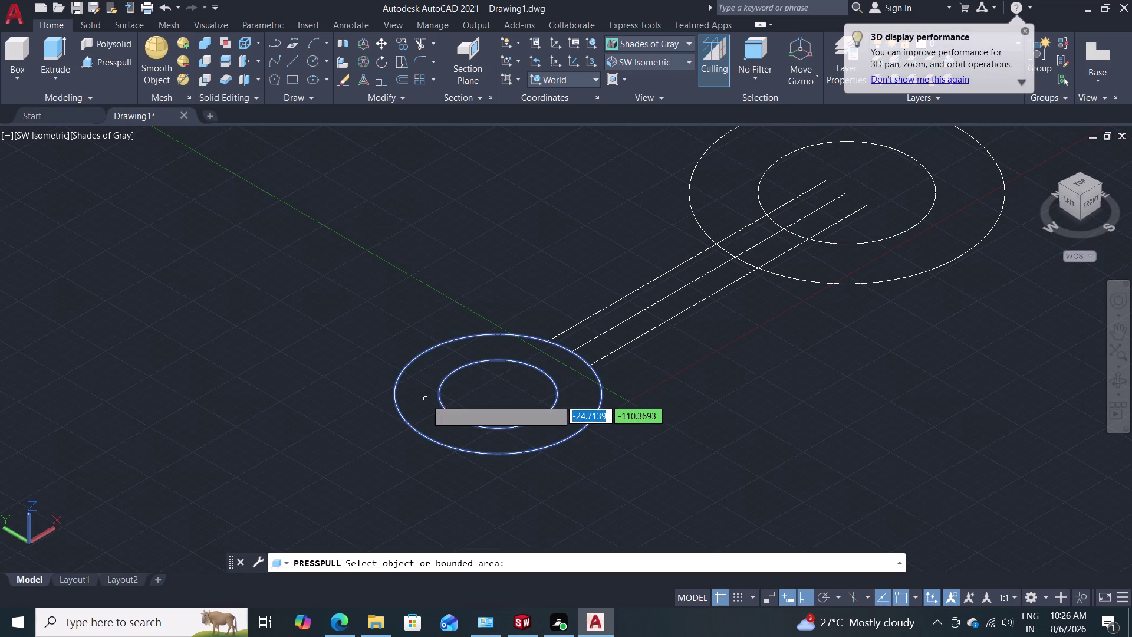
Presspull the small end's ring up 24 units, cancelling the large-end attempt.
click(426, 400)
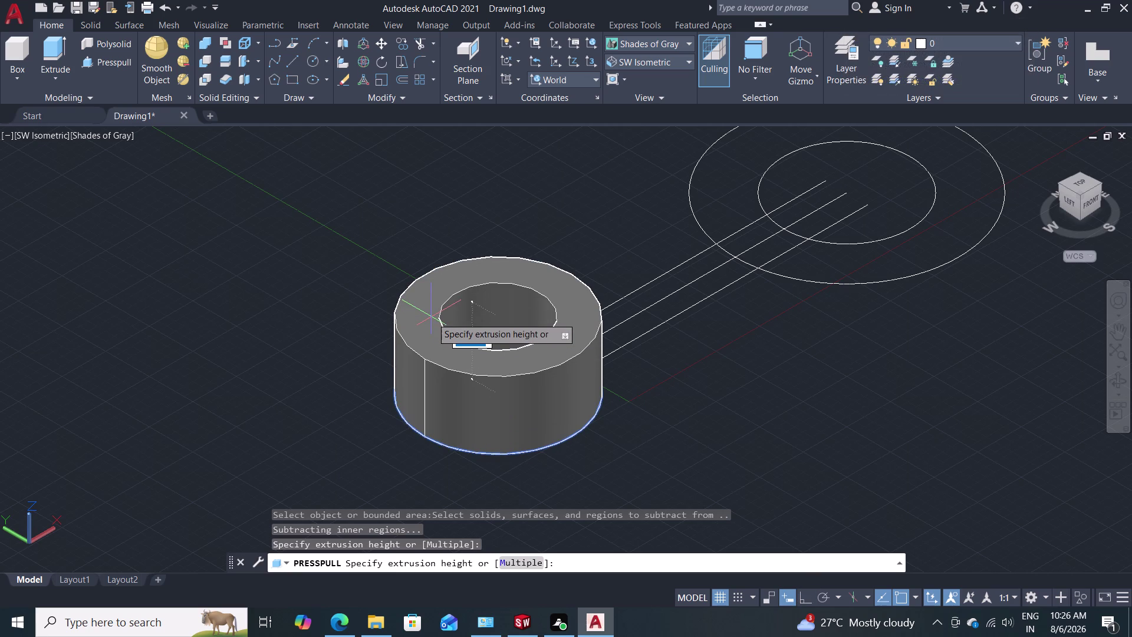
text(24)
key(Return)
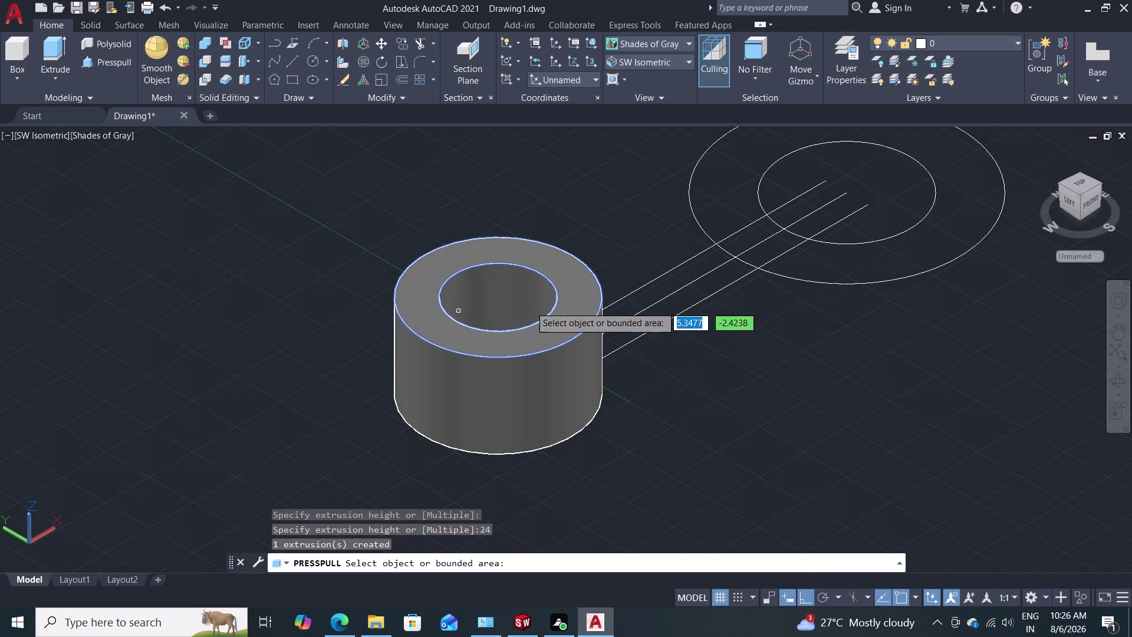
middle_drag(665, 315, 619, 348)
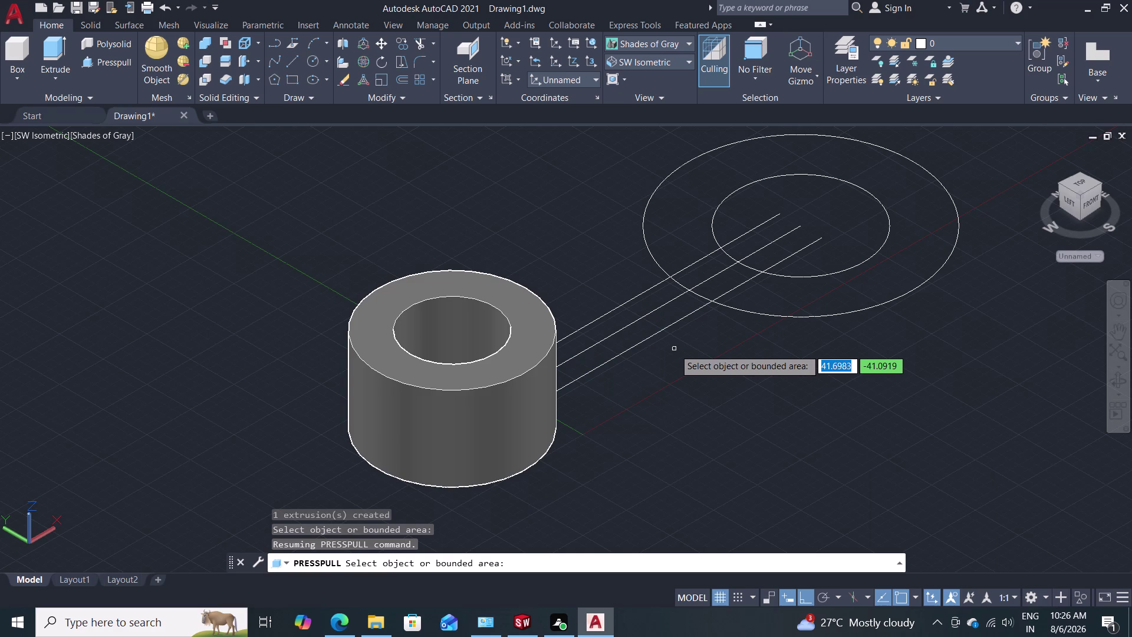
click(775, 297)
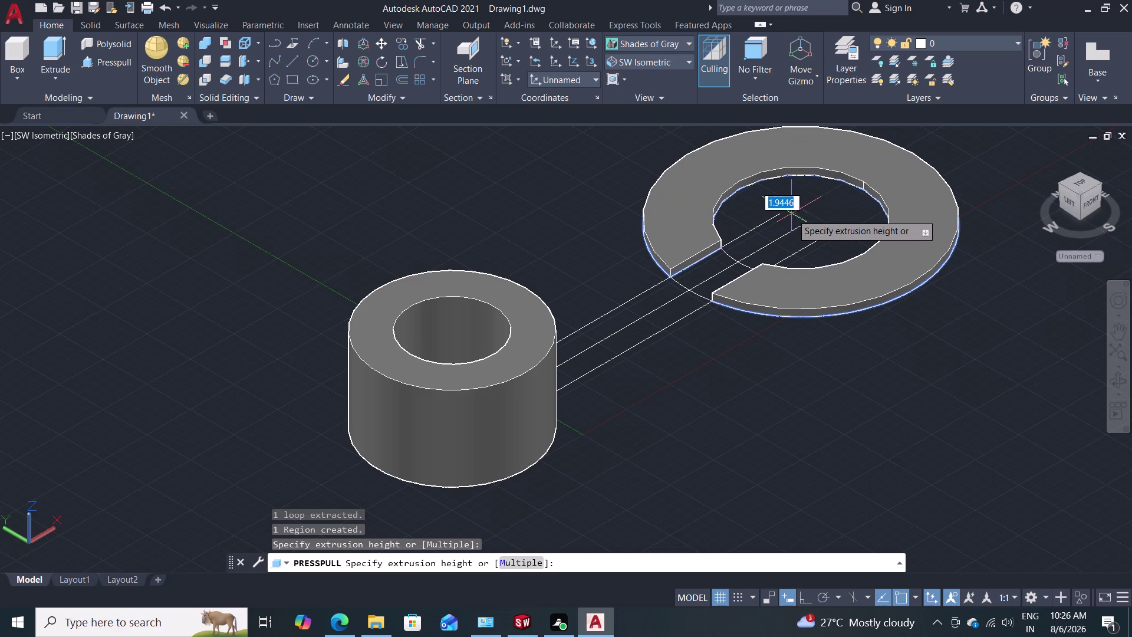
key(Escape)
key(Escape)
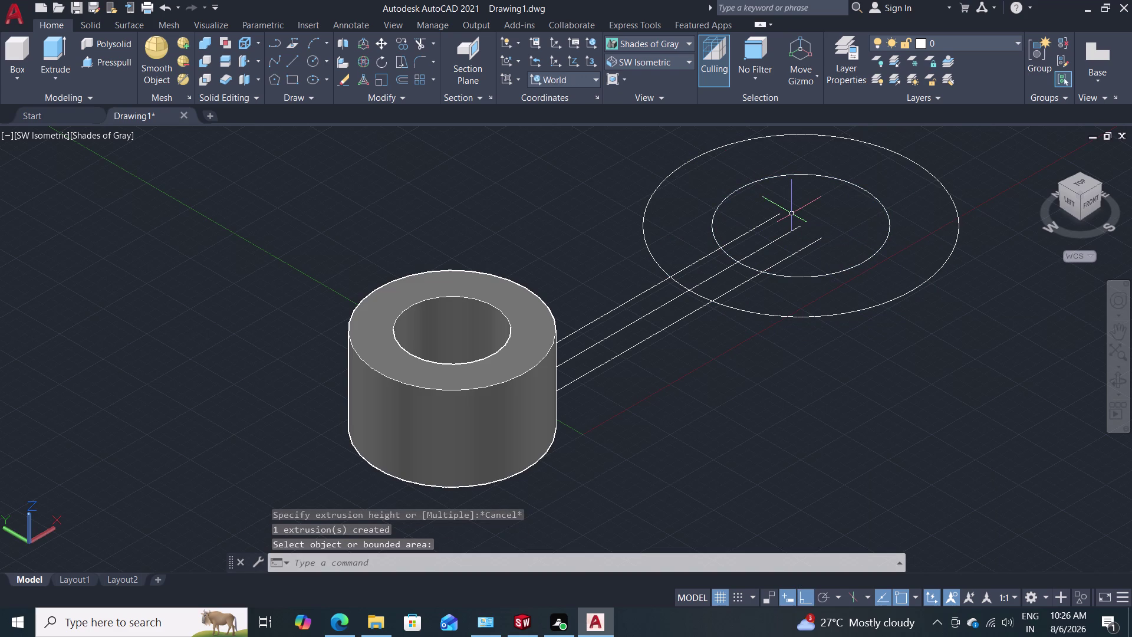
Fence-trim the arm lines inside the large end's circles with TR.
text(tr)
key(Return)
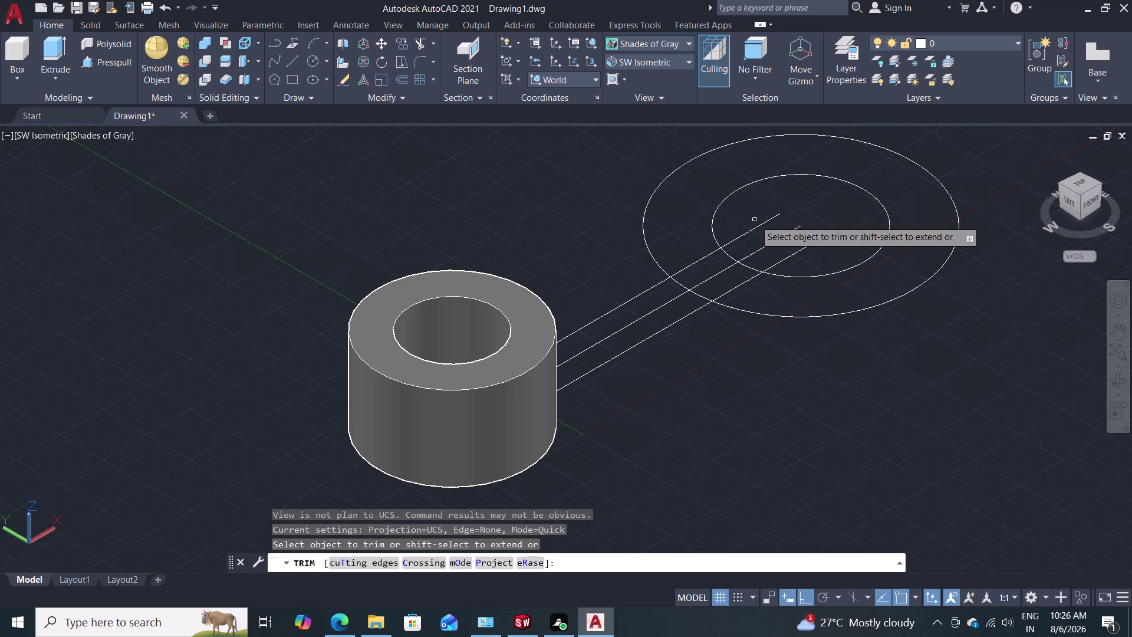
click(744, 218)
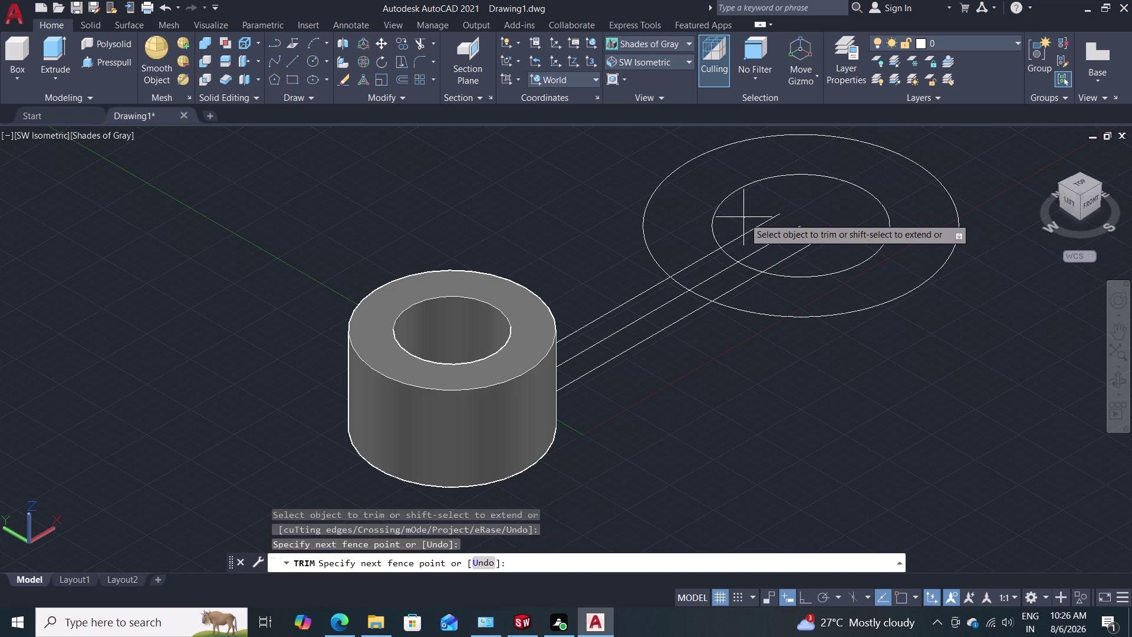
click(807, 256)
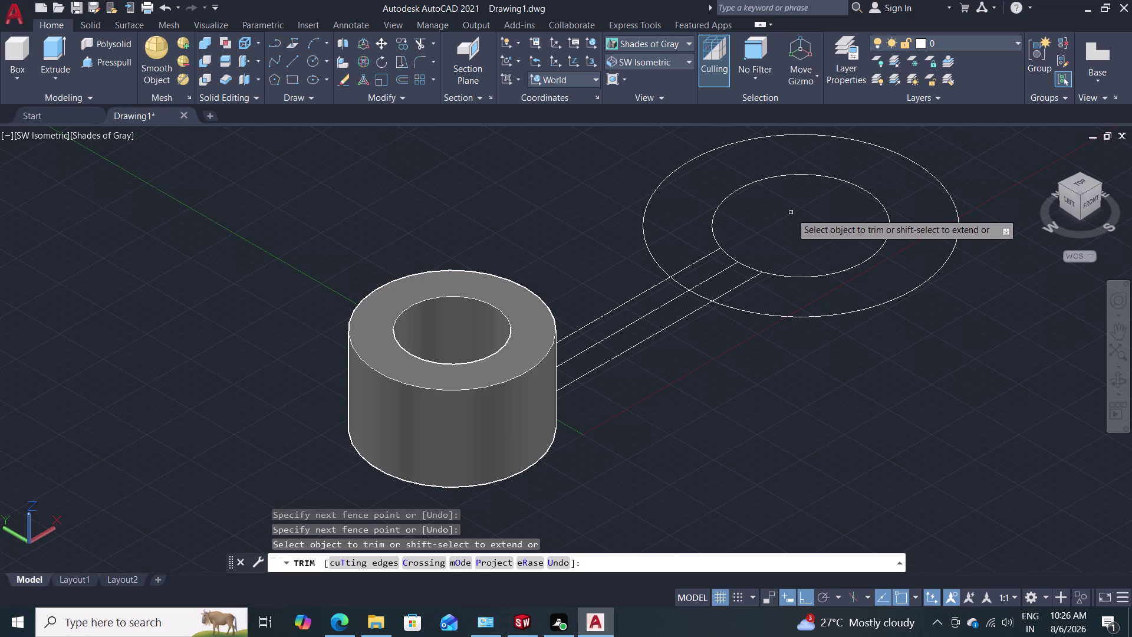
key(Escape)
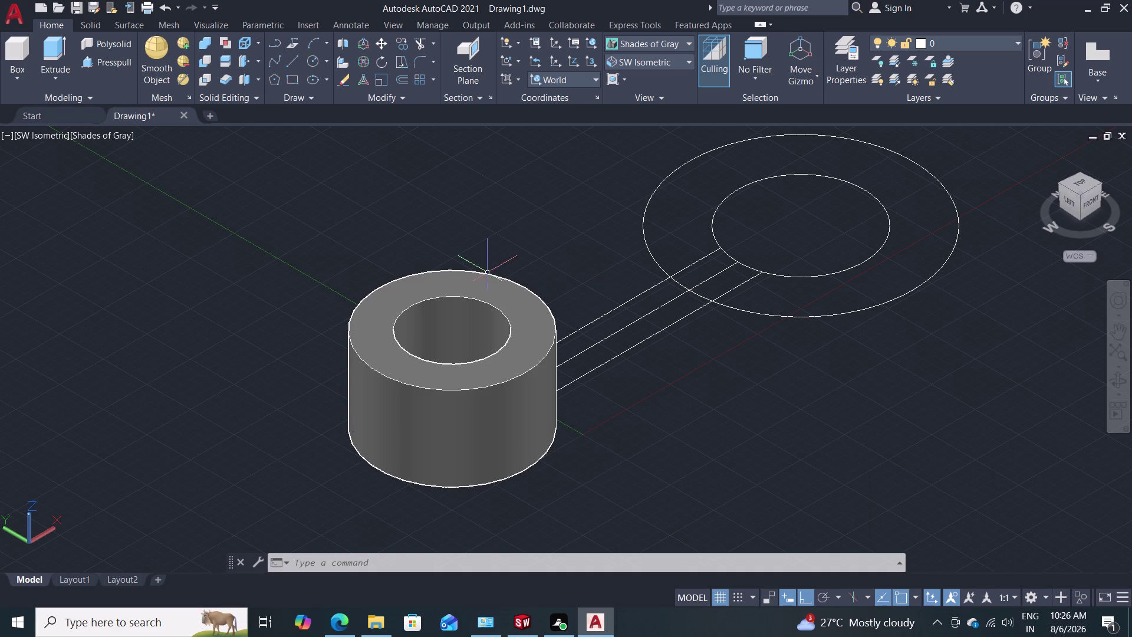
click(116, 68)
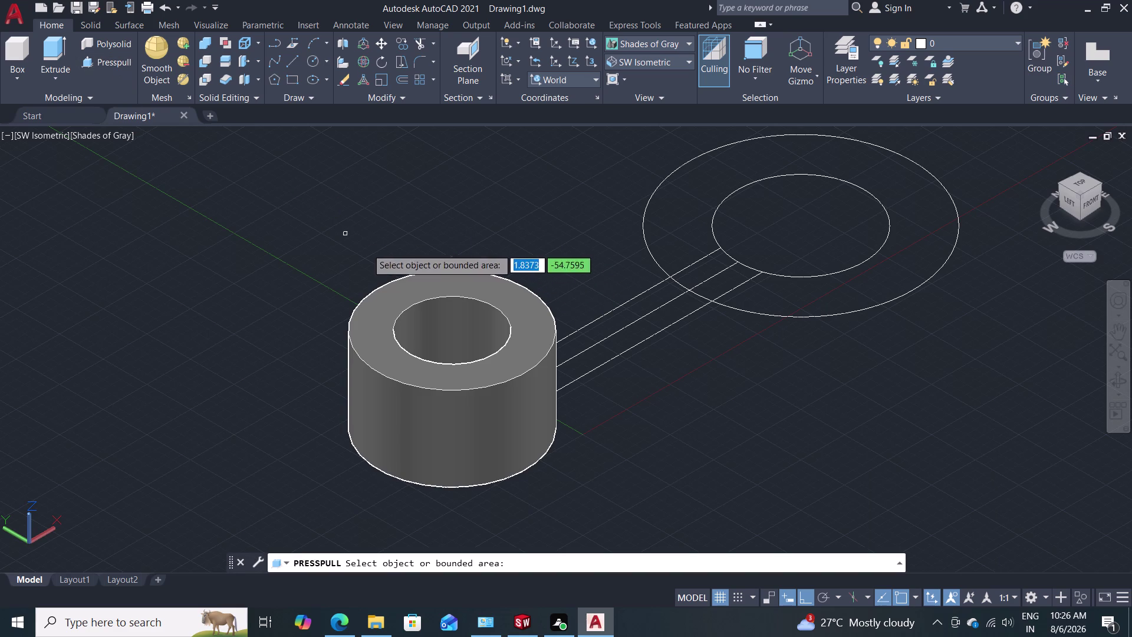
click(693, 224)
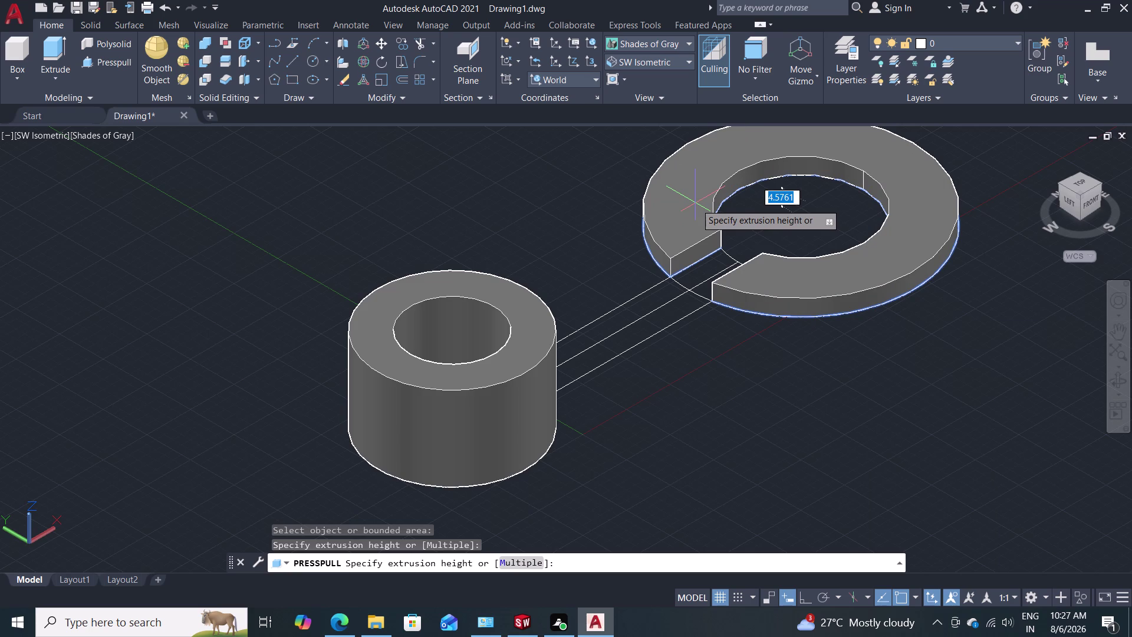
key(Escape)
key(Escape)
key(Escape)
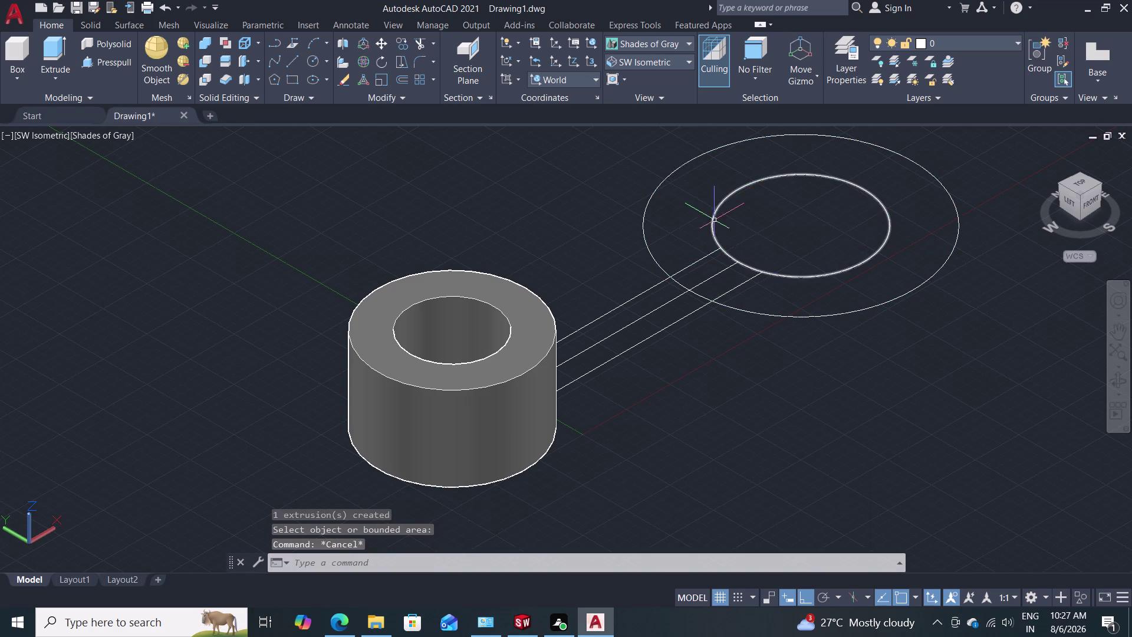
middle_drag(728, 220, 618, 264)
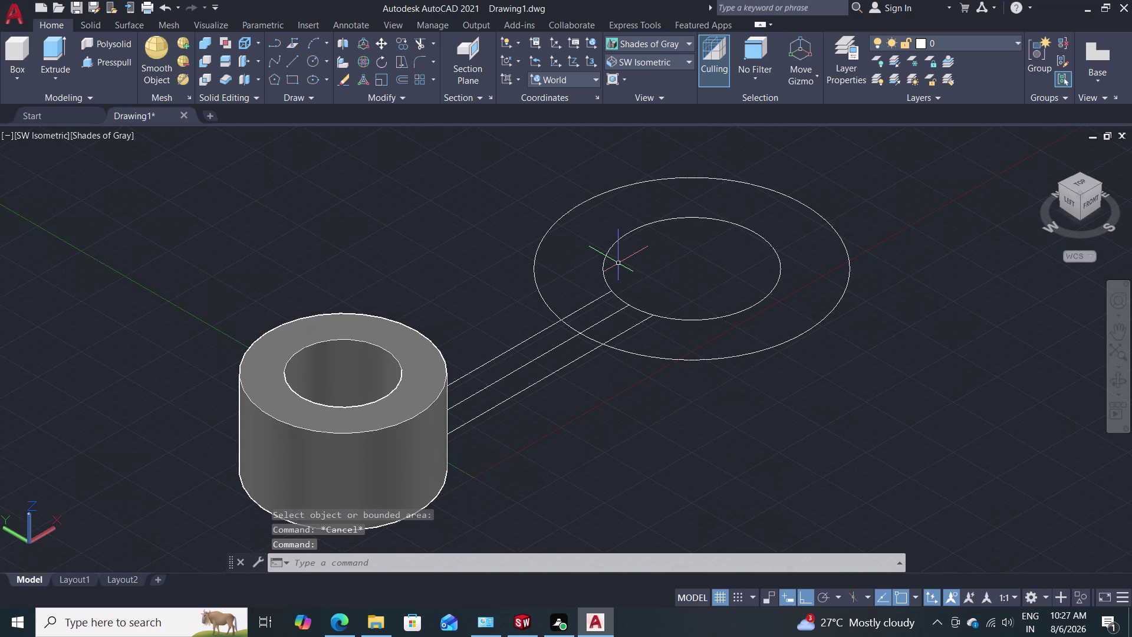